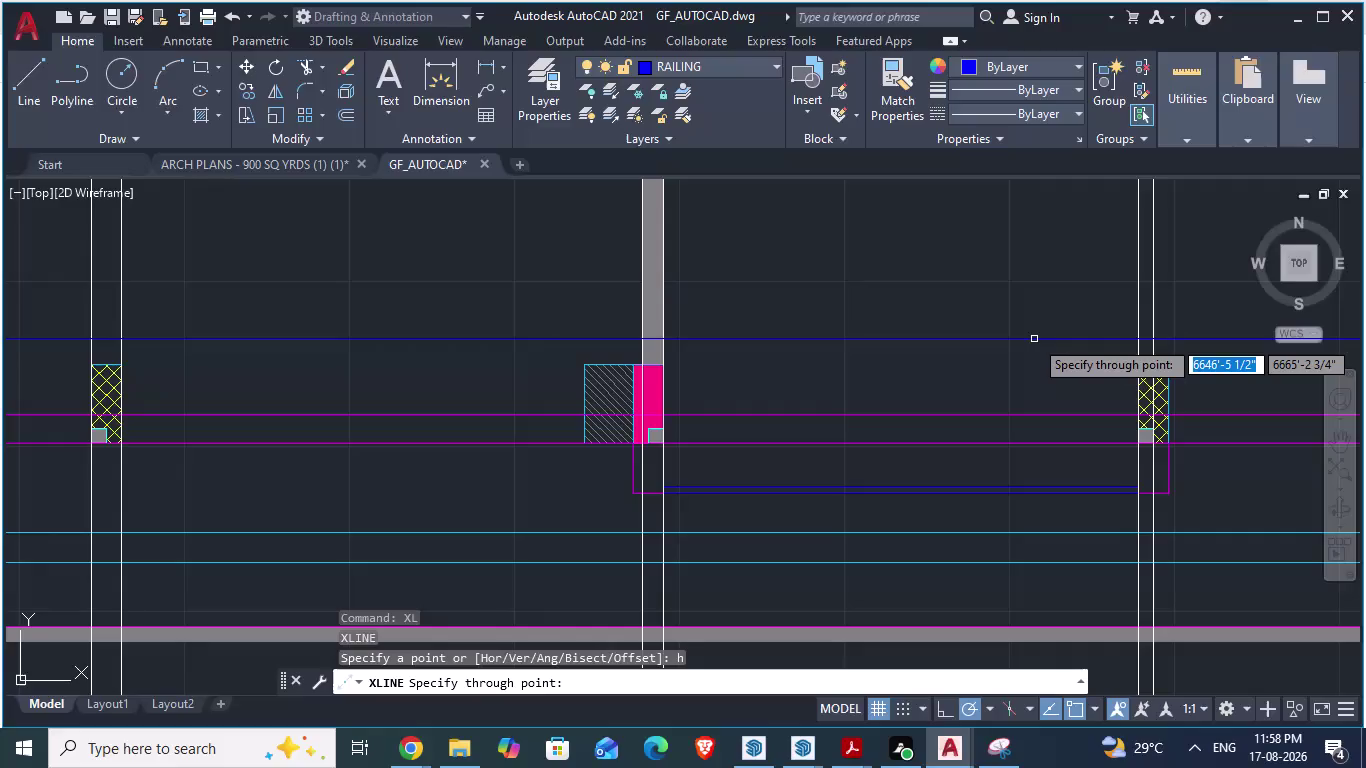
Cancel the pending horizontal xline, zoom out, and switch to the ARCH PLANS - 900 SQ YRDS drawing.
key(alt+Tab)
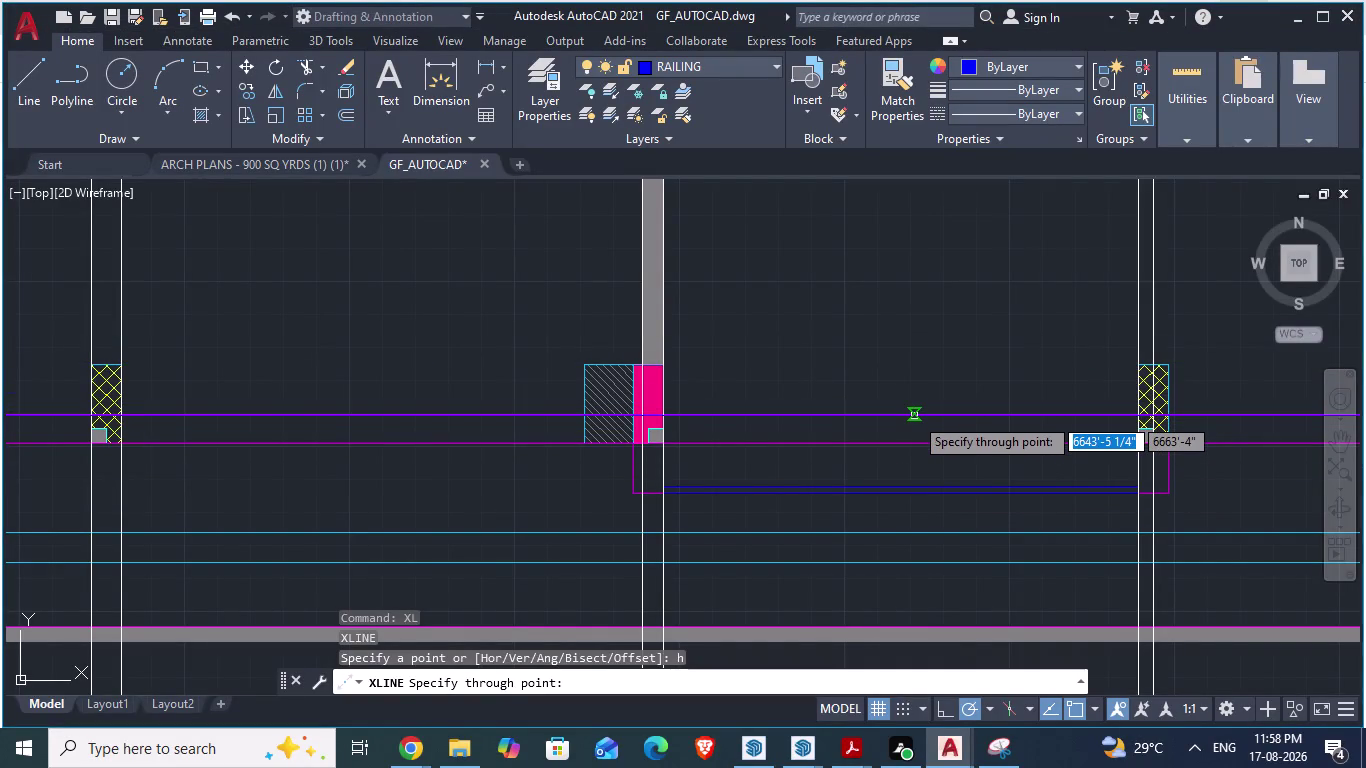
click(231, 158)
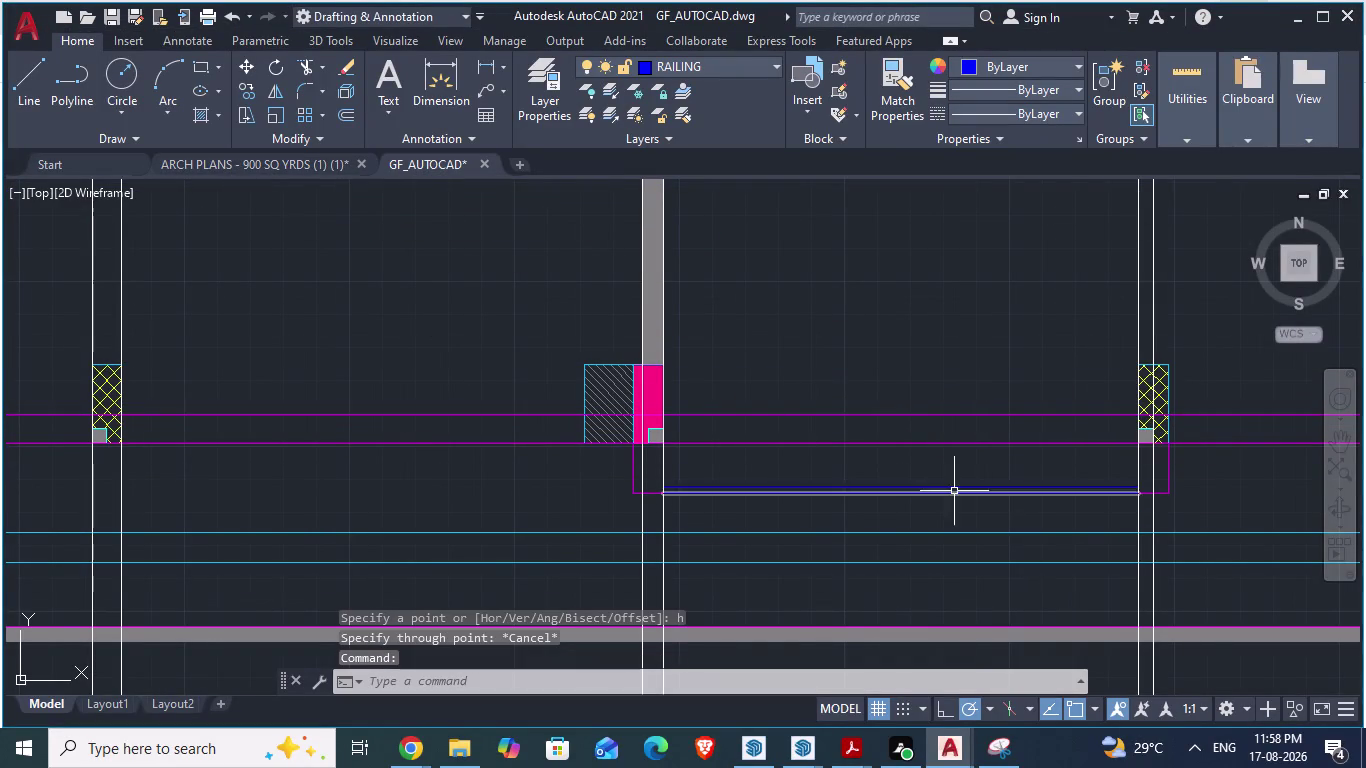
scroll(down, 3)
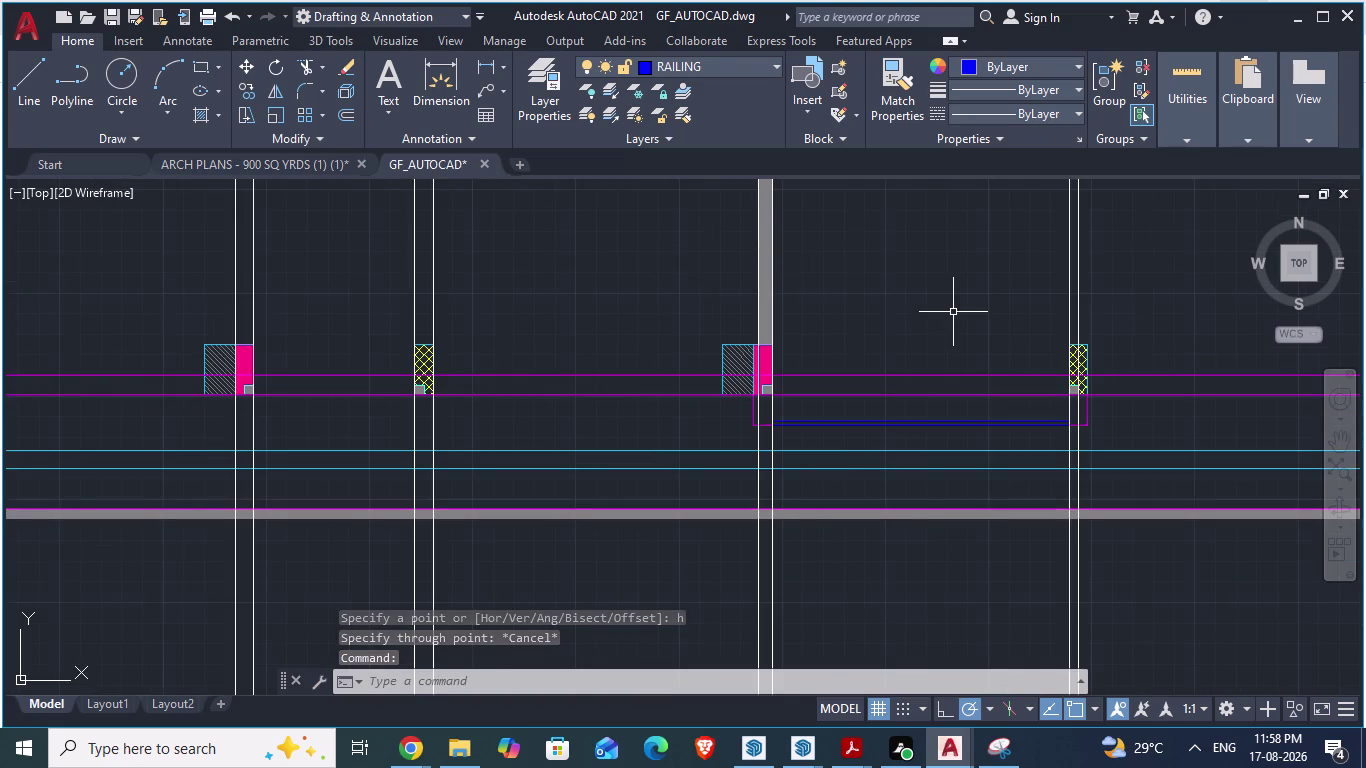
click(290, 166)
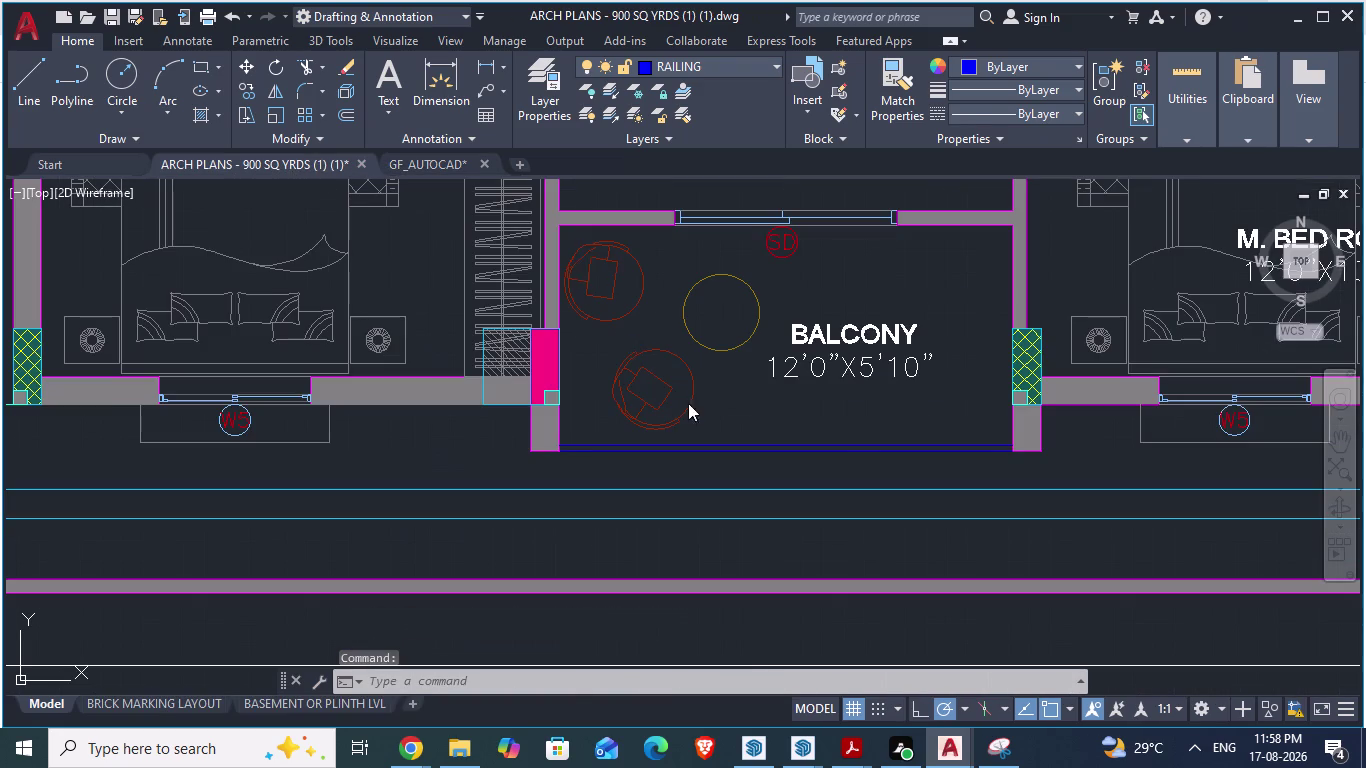
Gauge the reference balcony's depth (about 5'10") without dimensioning, then return to GF_AUTOCAD.
scroll(down, 3)
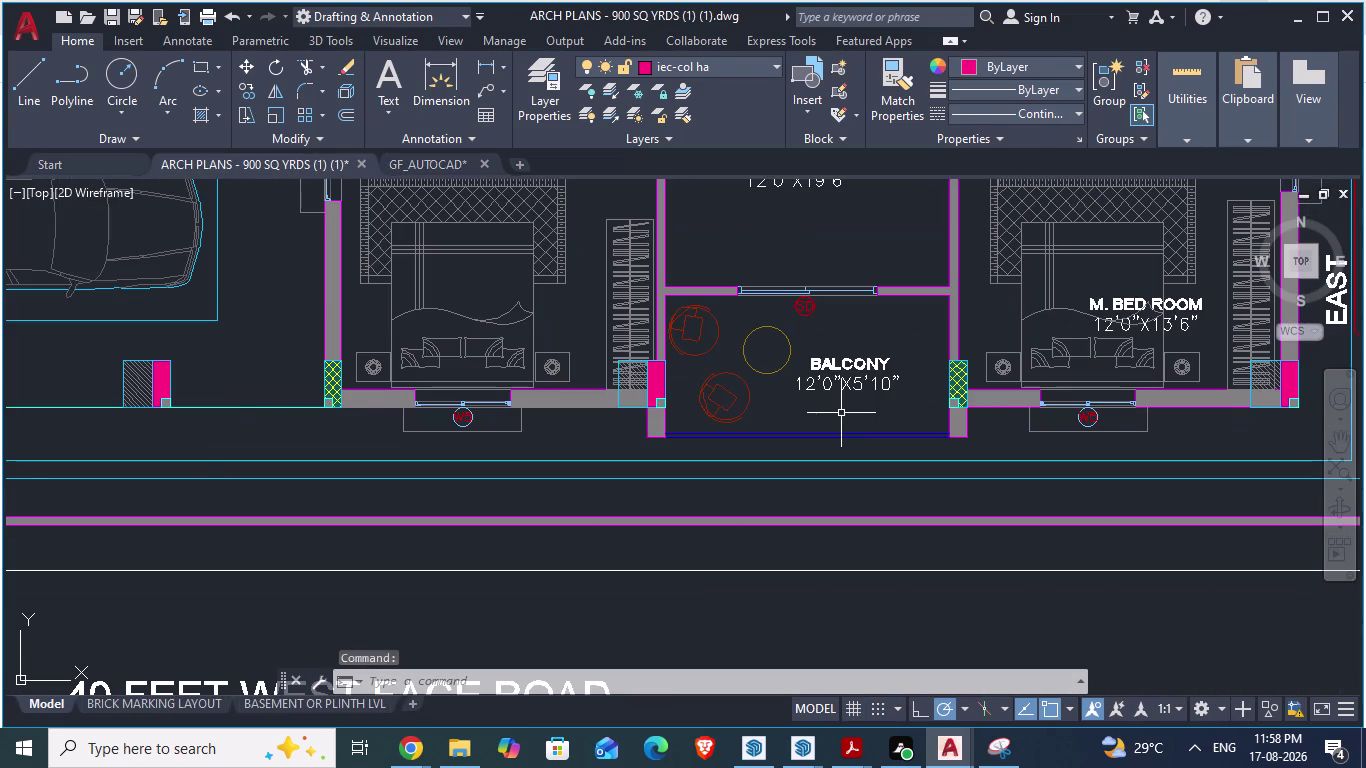
scroll(down, 3)
scroll(down, 3)
scroll(up, 3)
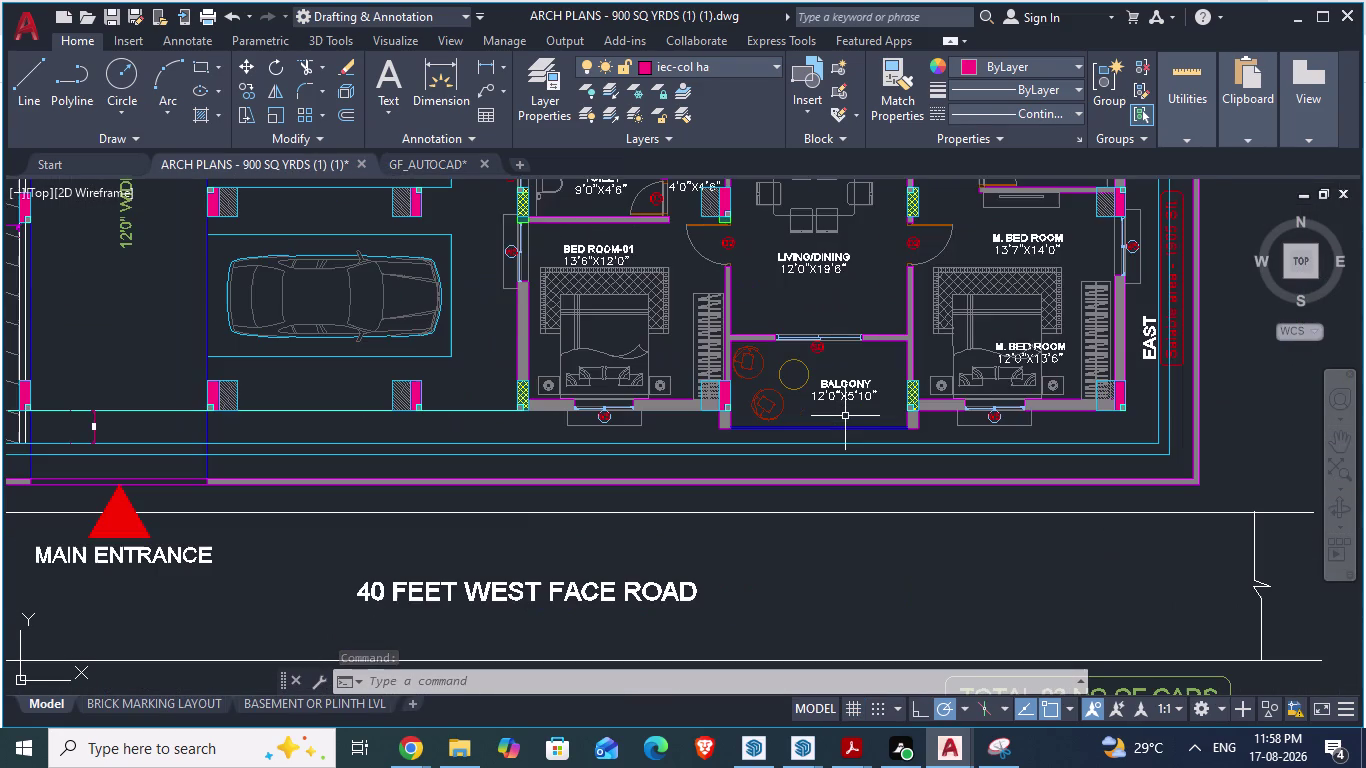
scroll(up, 3)
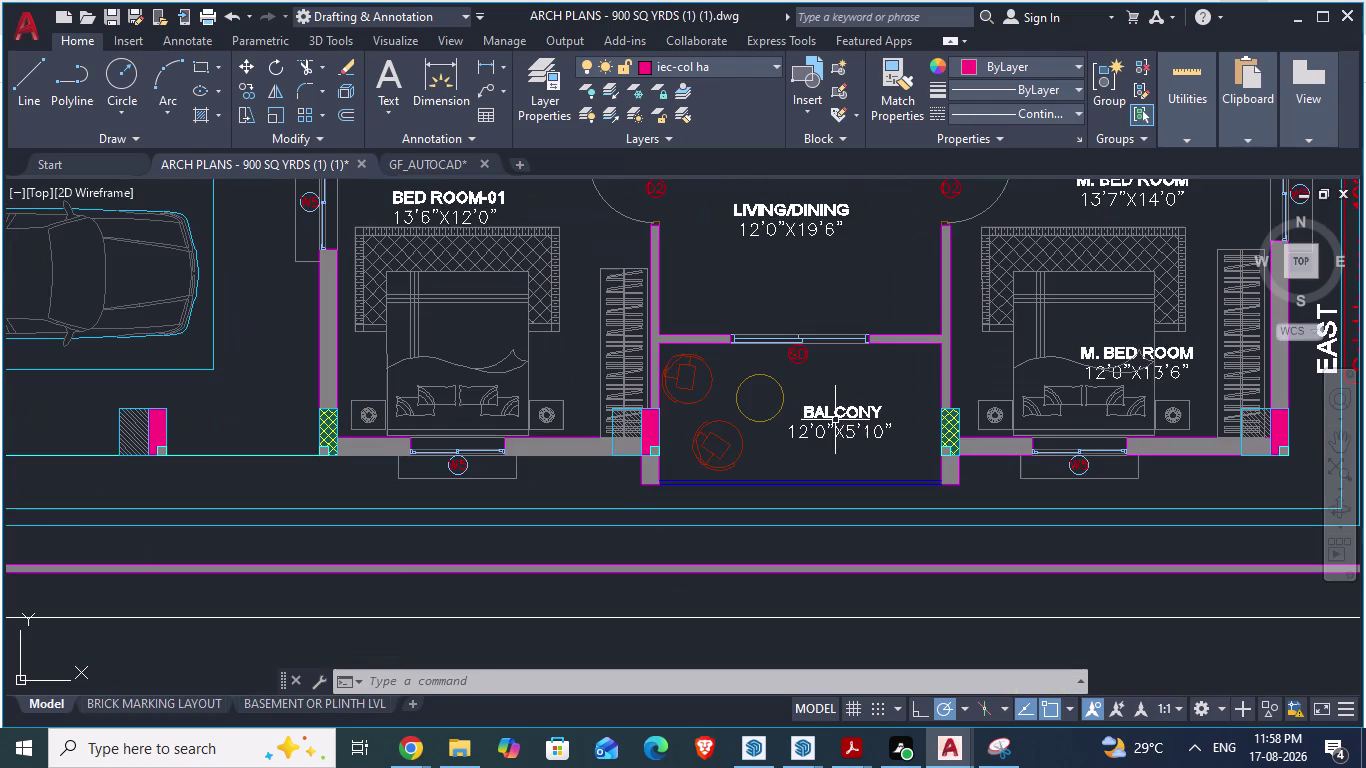
key(space)
scroll(up, 3)
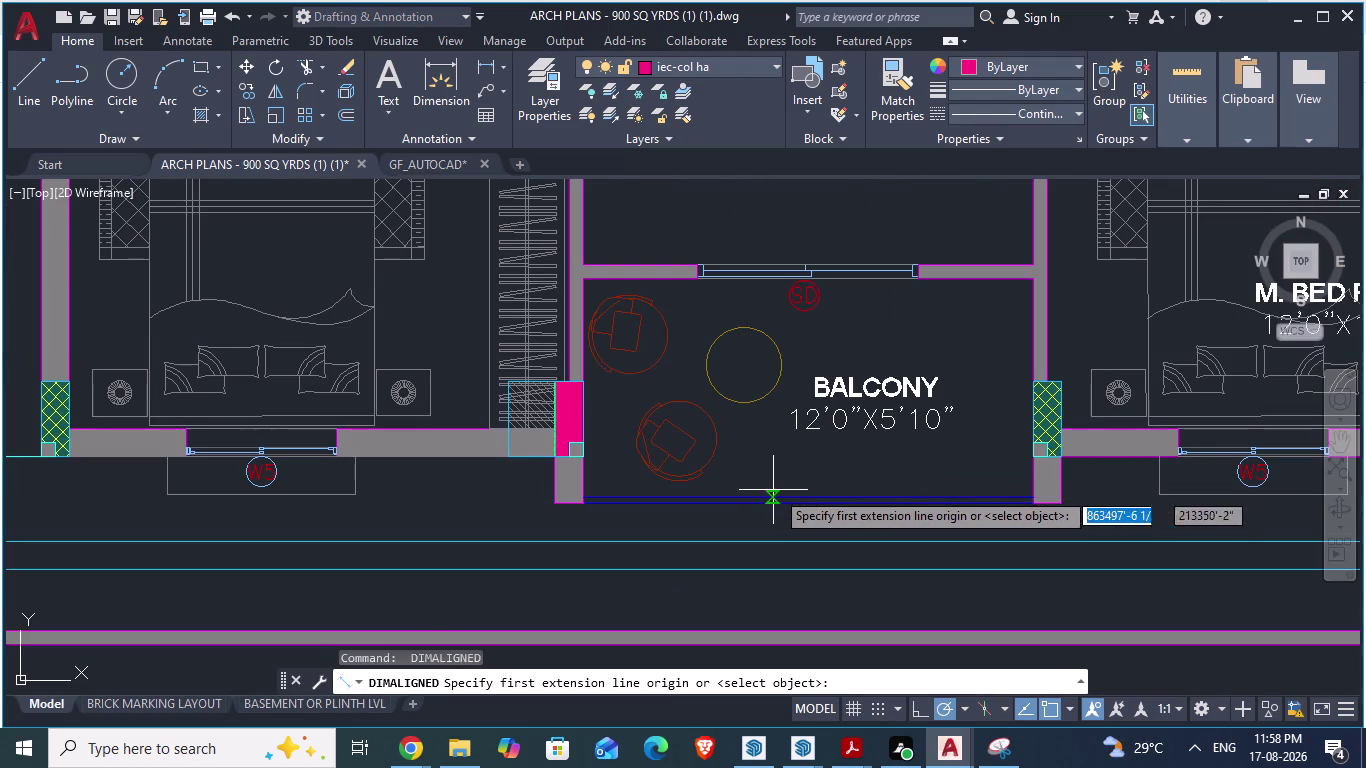
click(778, 493)
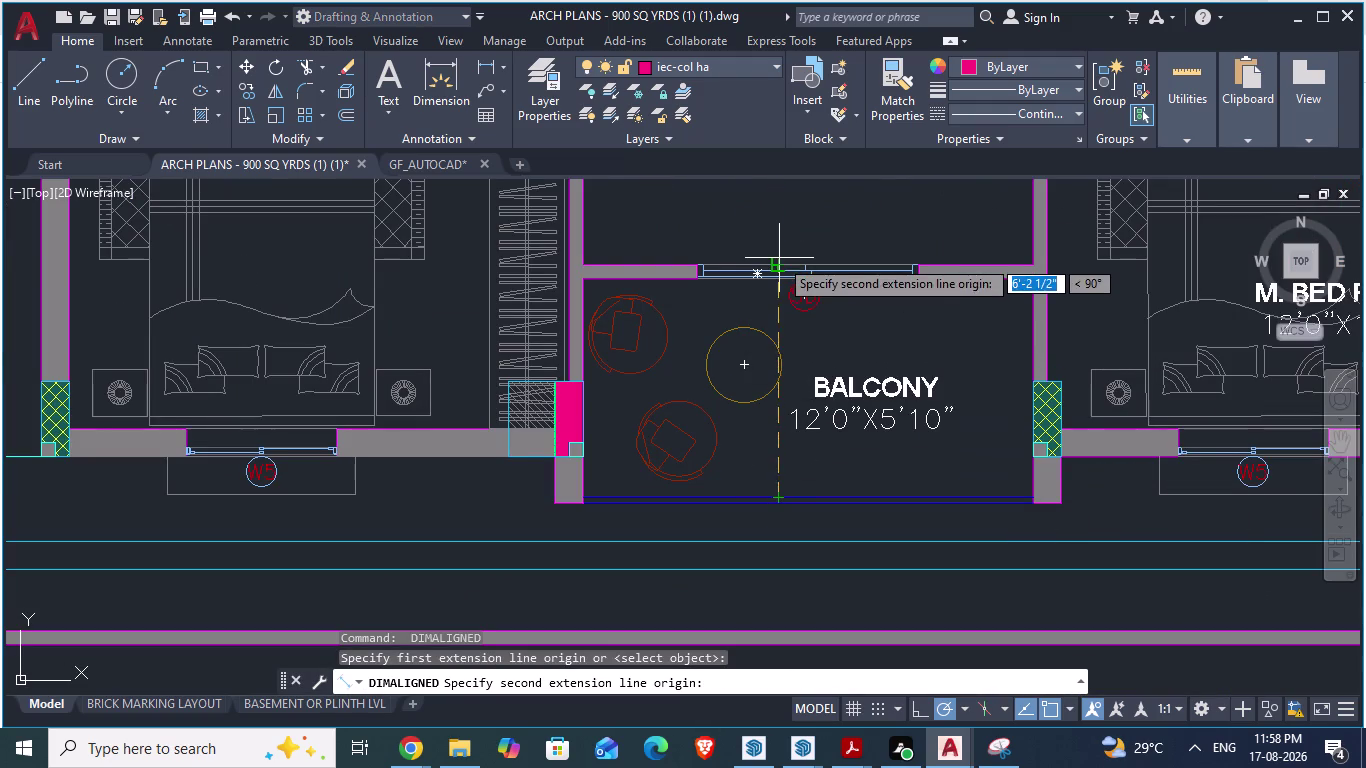
scroll(up, 3)
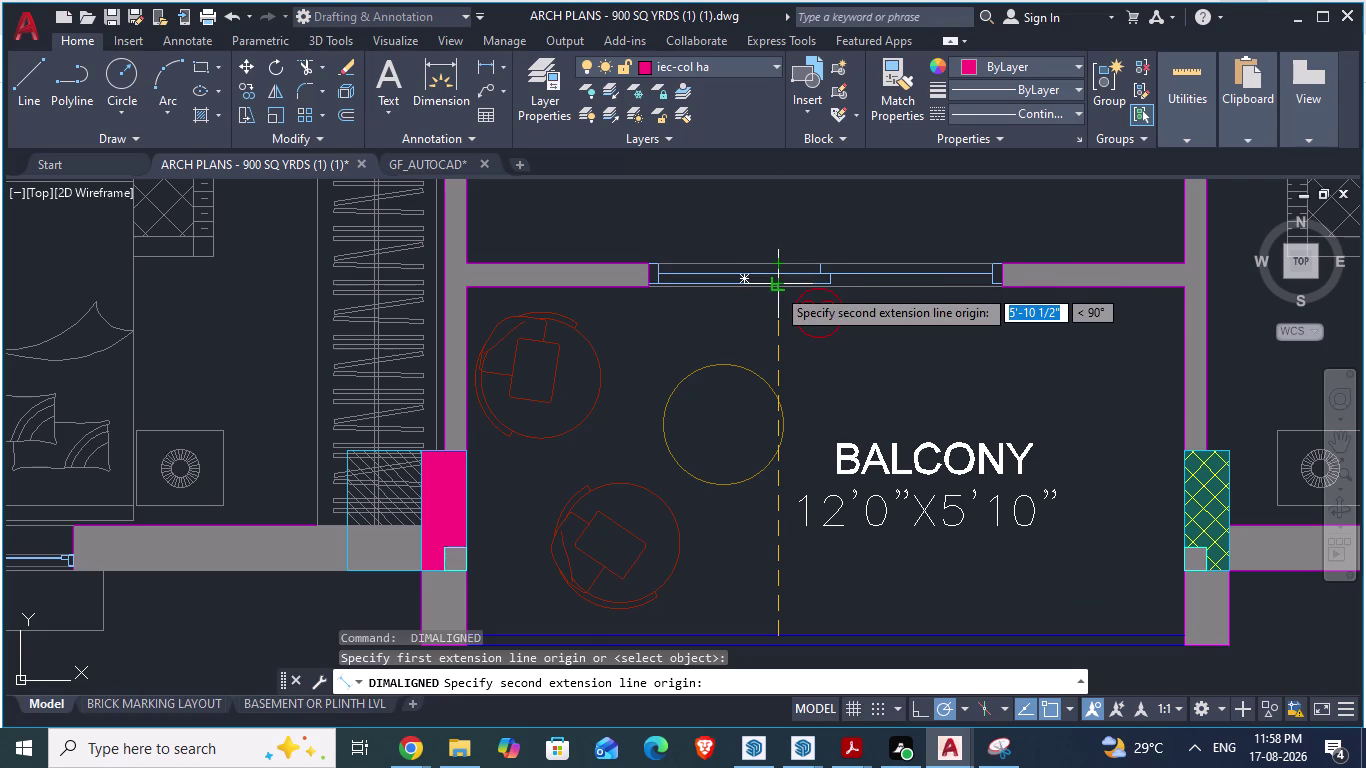
scroll(up, 3)
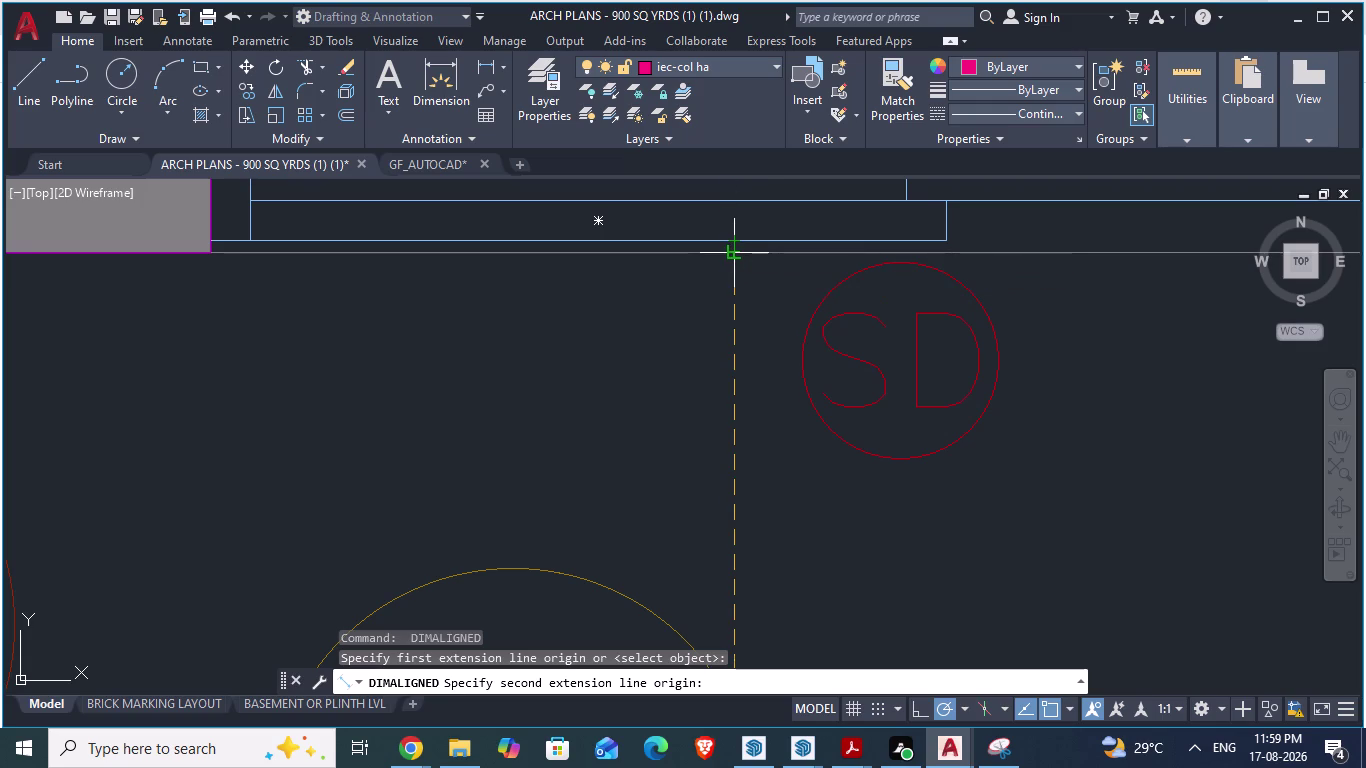
scroll(down, 3)
scroll(down, 3)
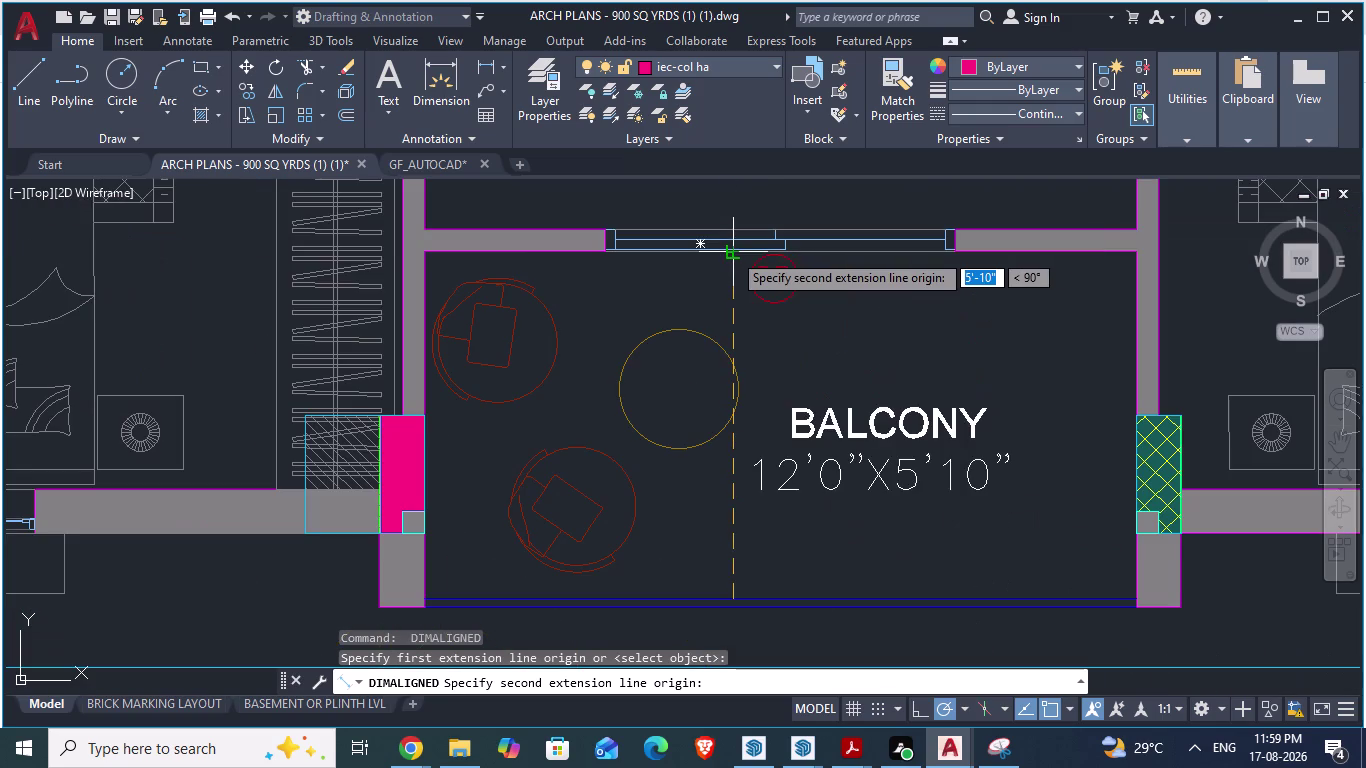
key(Escape)
click(436, 159)
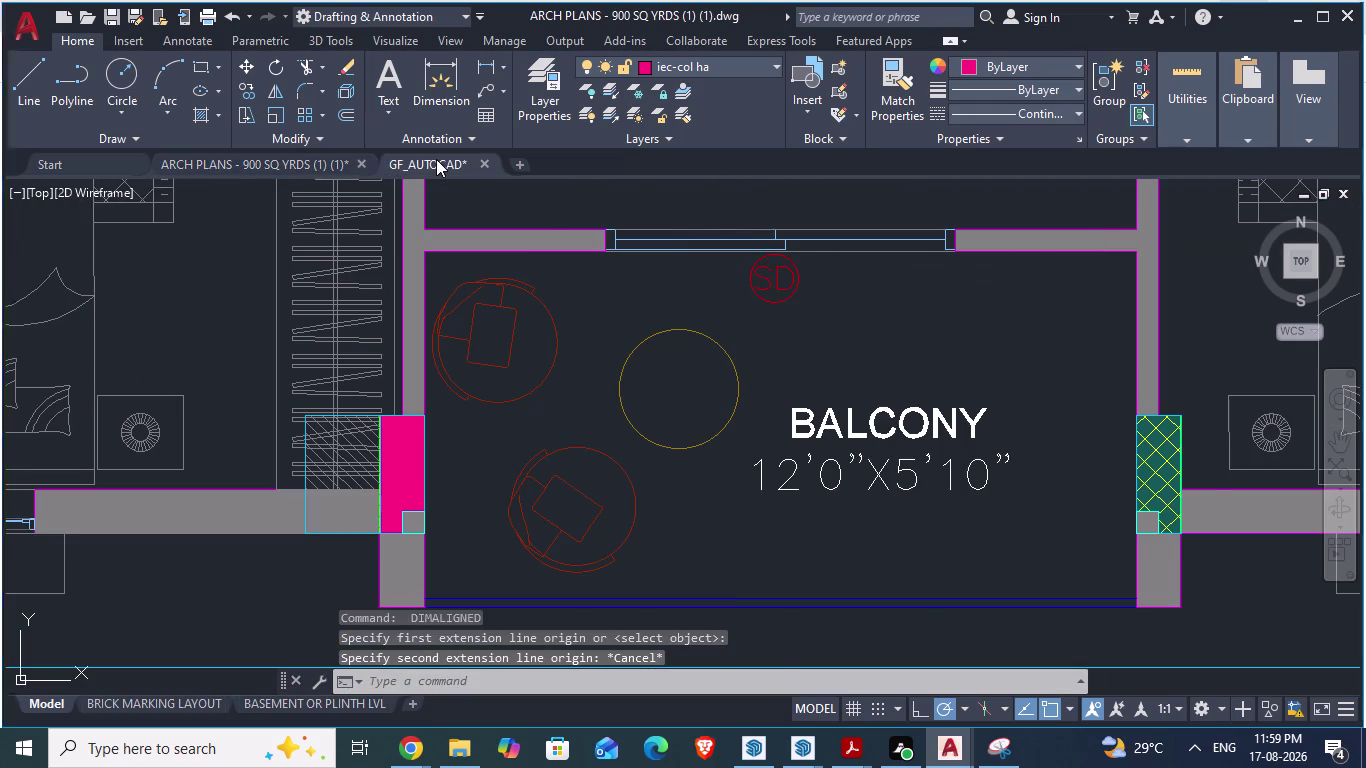
scroll(down, 3)
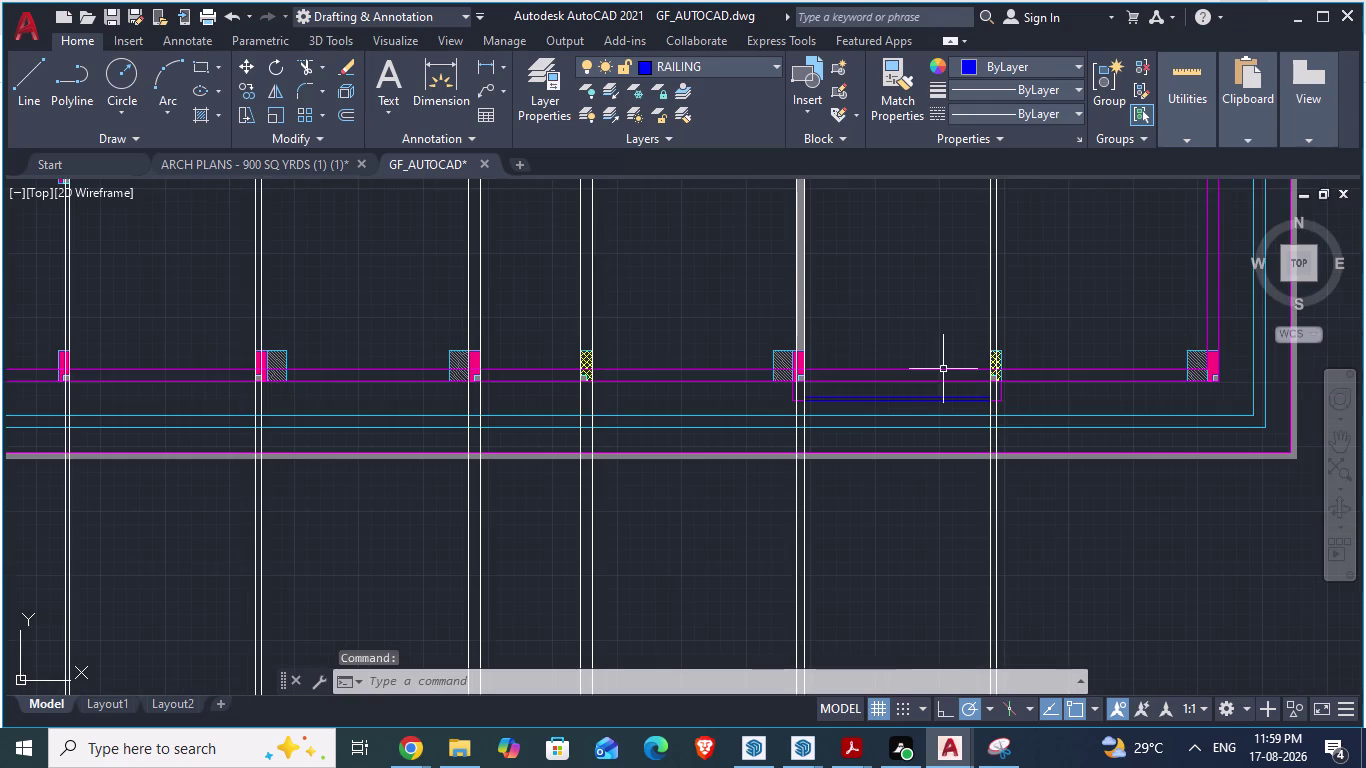
Place horizontal xlines on the balcony's outer edge and 5'10" beyond it.
scroll(up, 3)
scroll(up, 3)
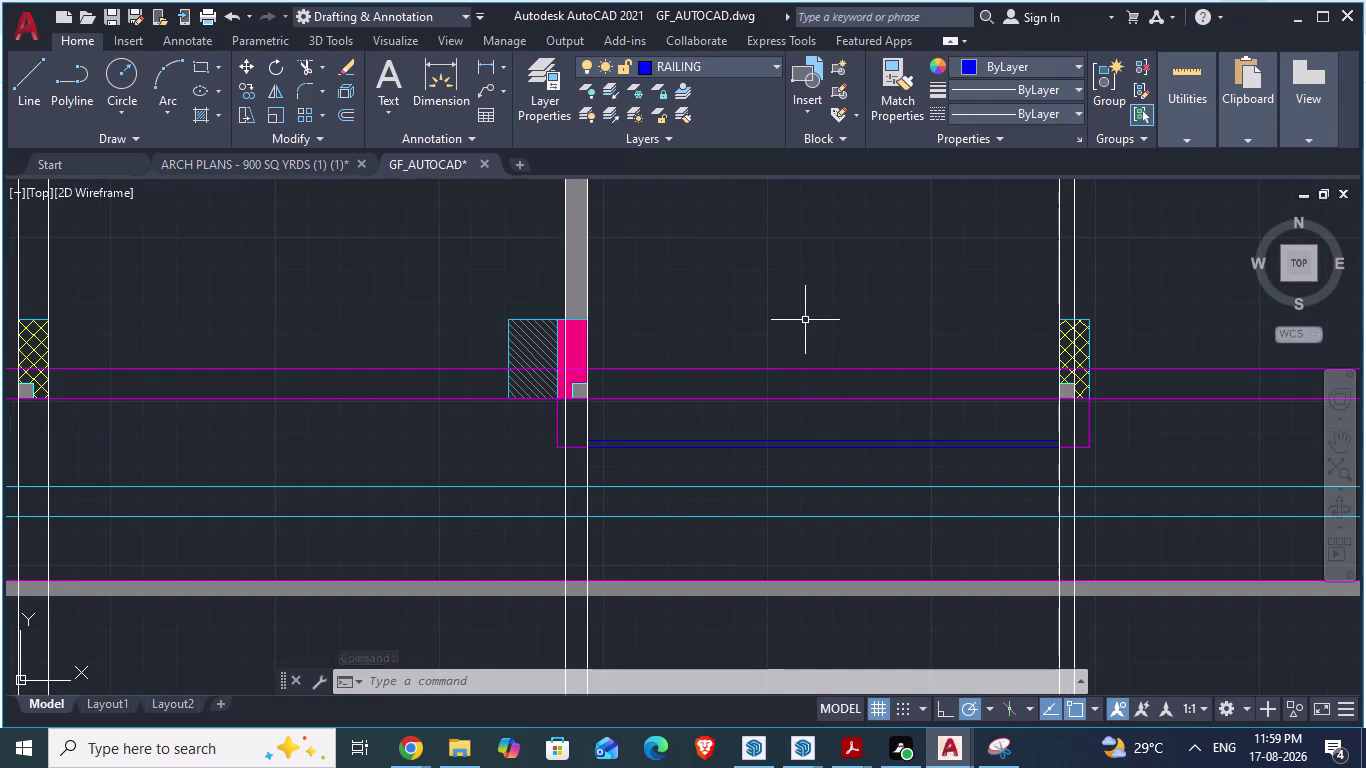
text(xl)
key(Return)
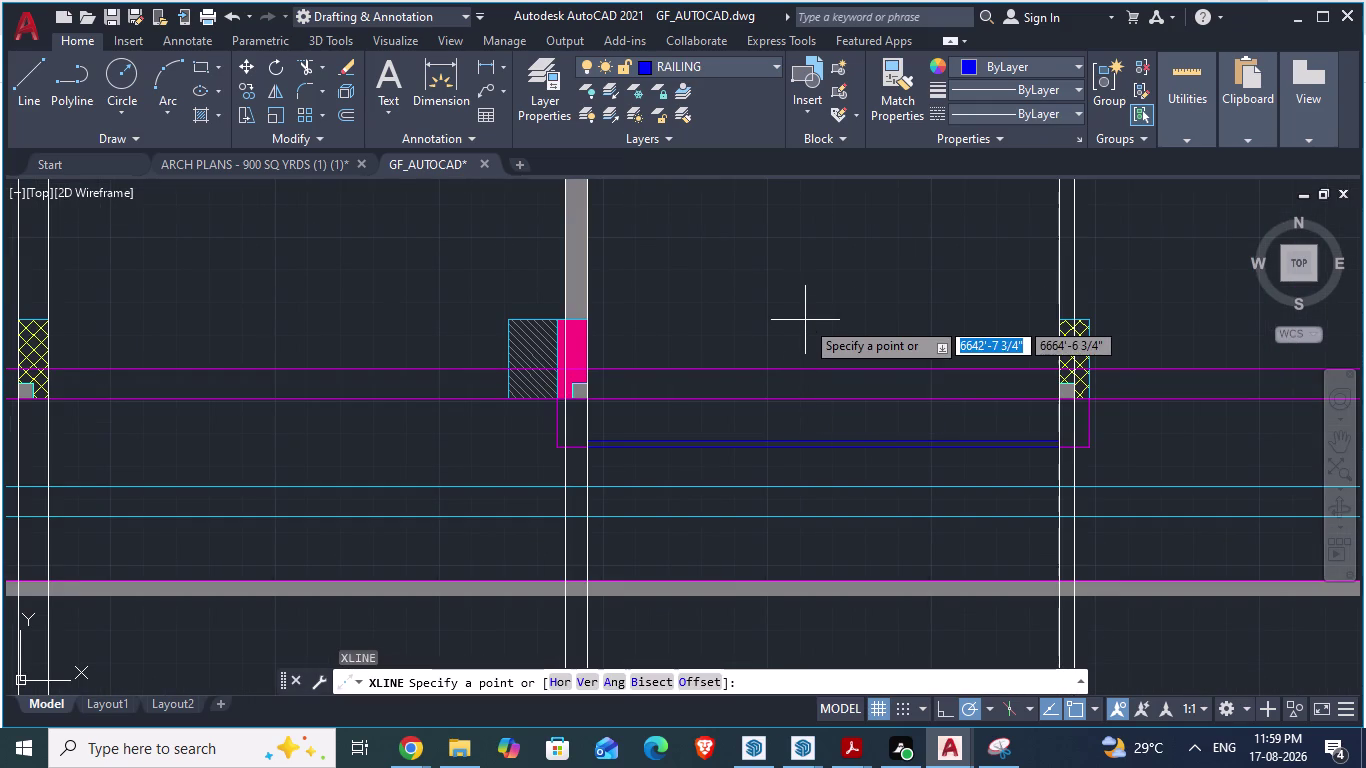
key(h)
key(Return)
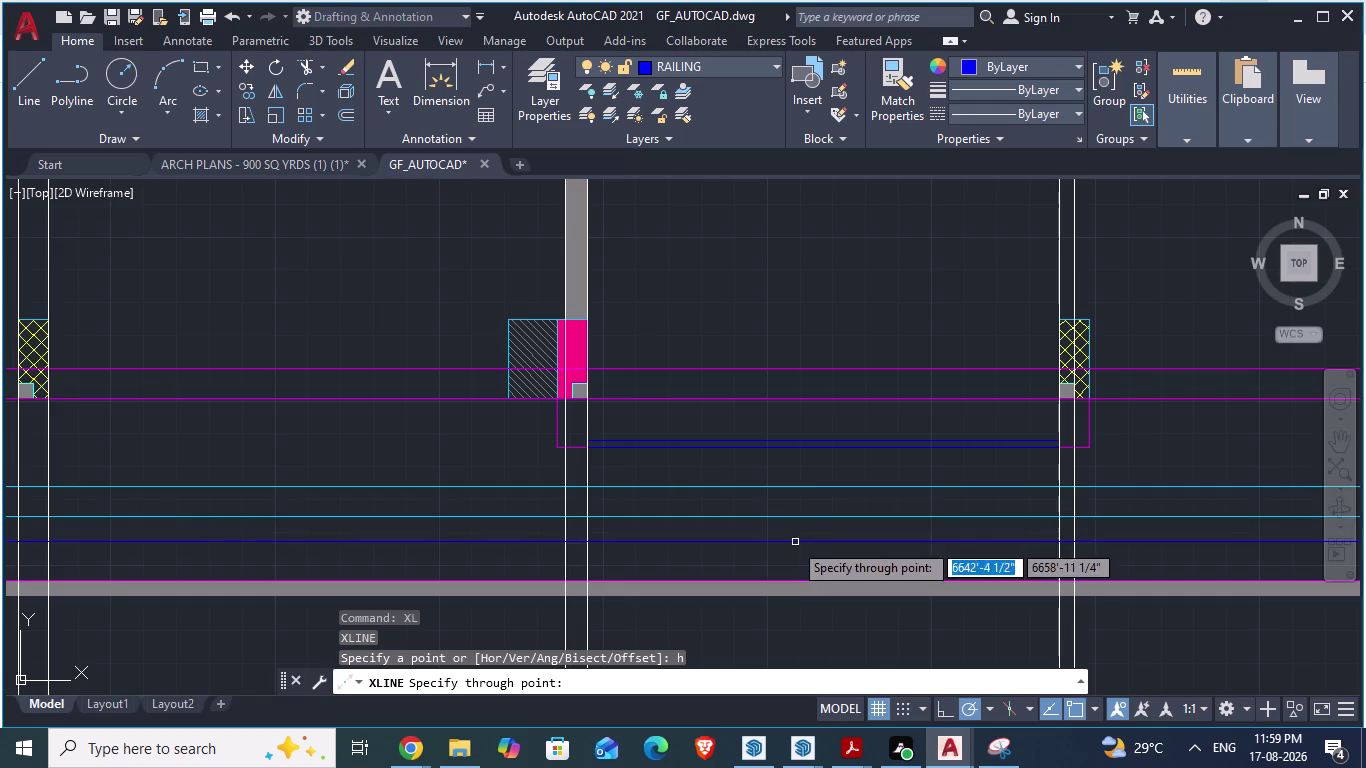
click(783, 439)
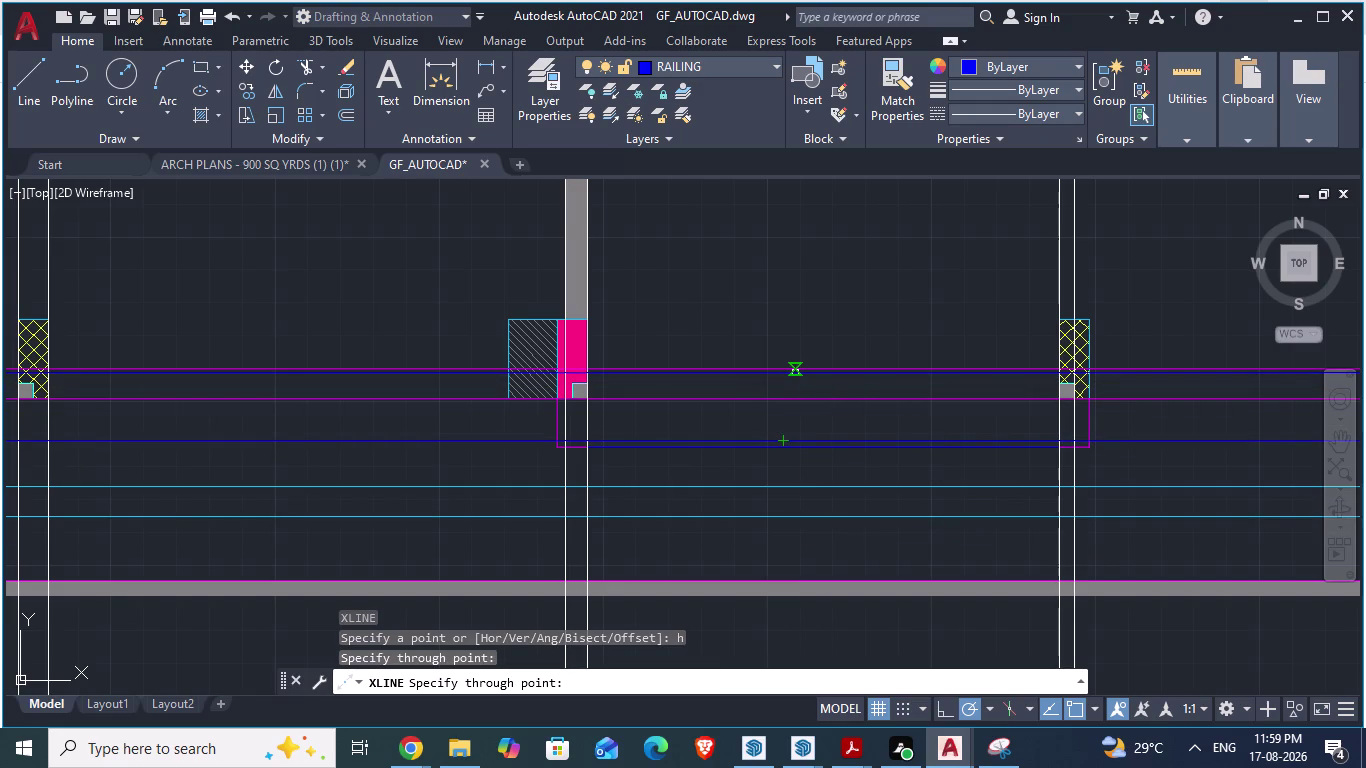
text(5'10")
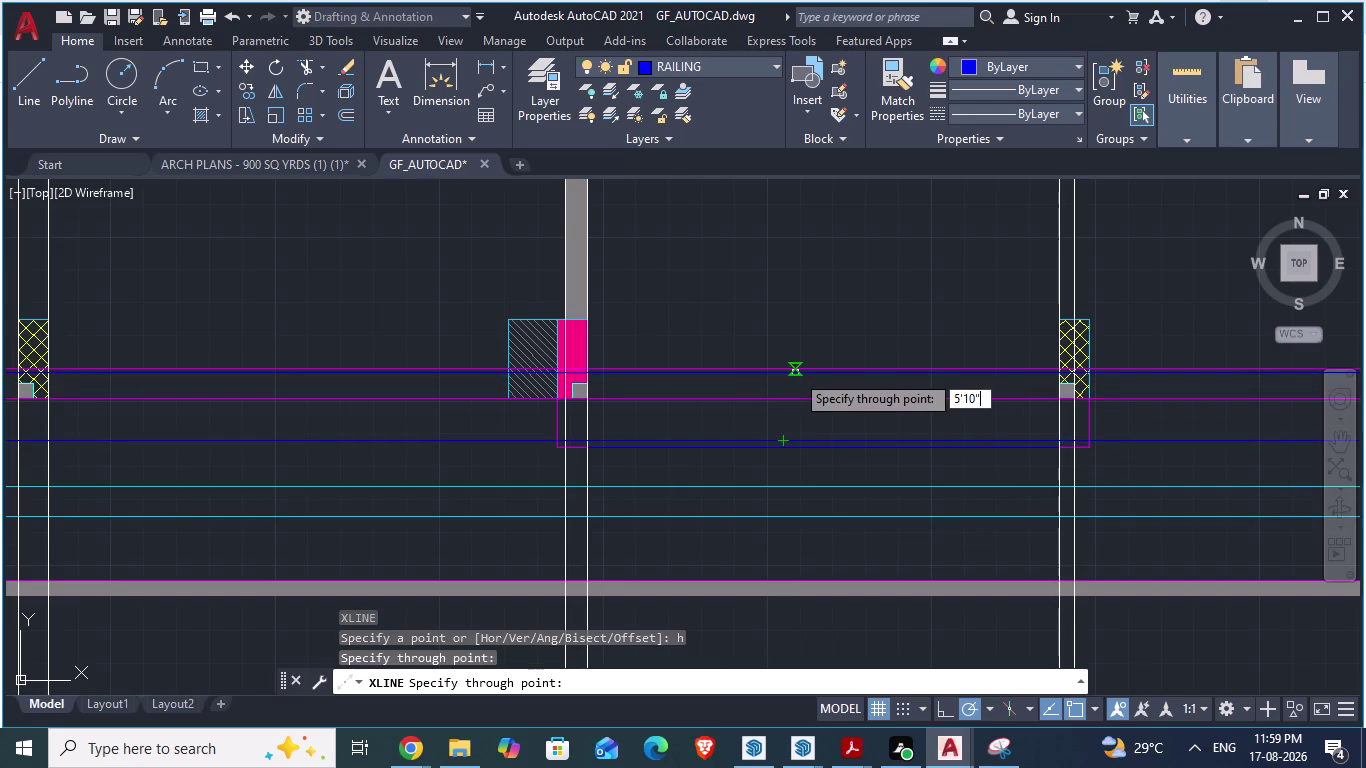
key(Return)
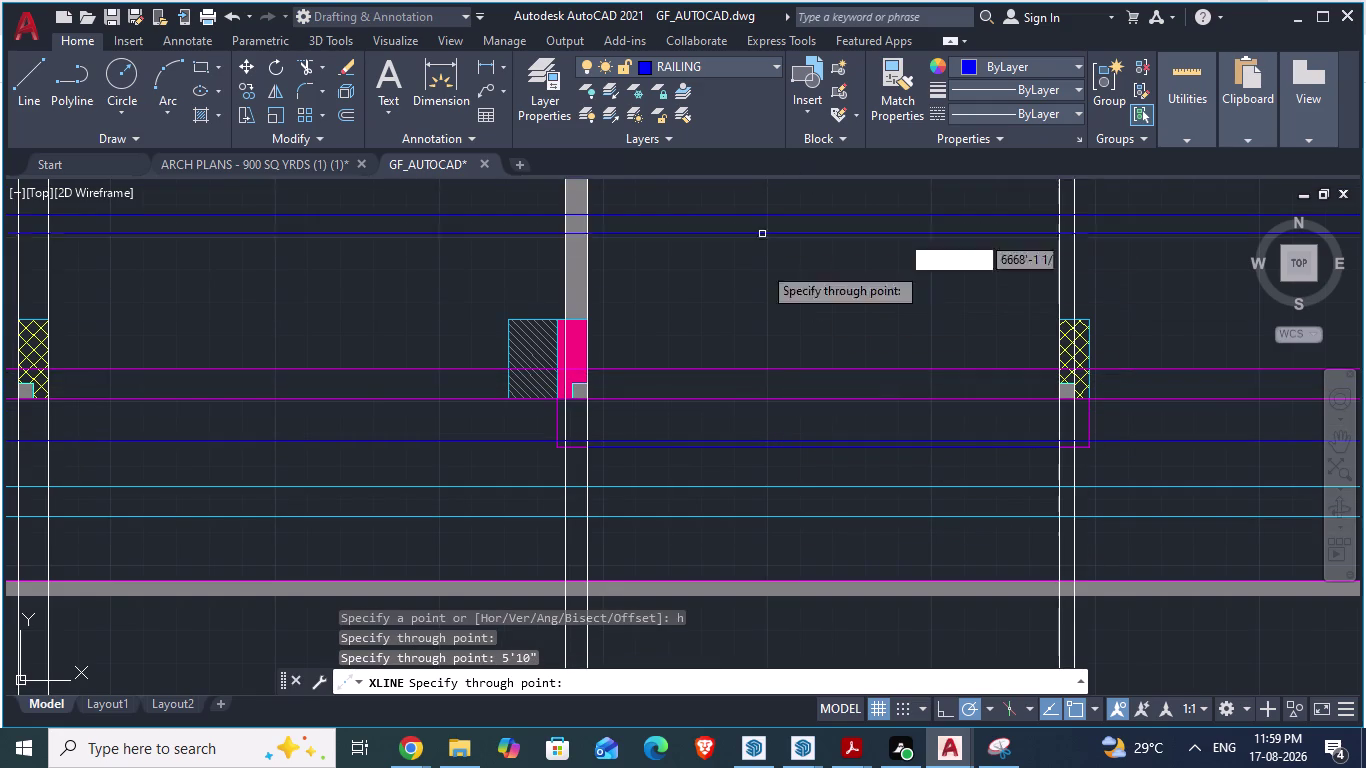
scroll(down, 3)
scroll(down, 3)
key(Escape)
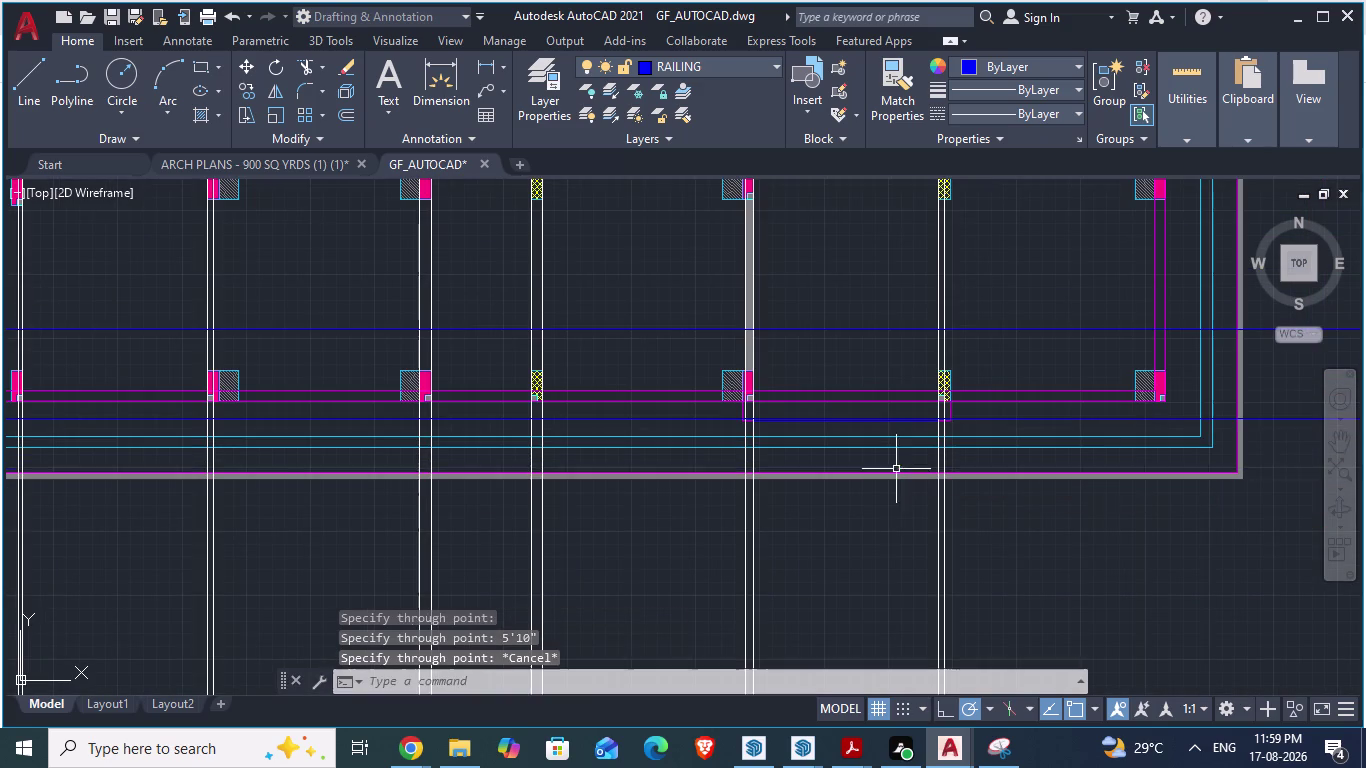
scroll(up, 3)
click(307, 169)
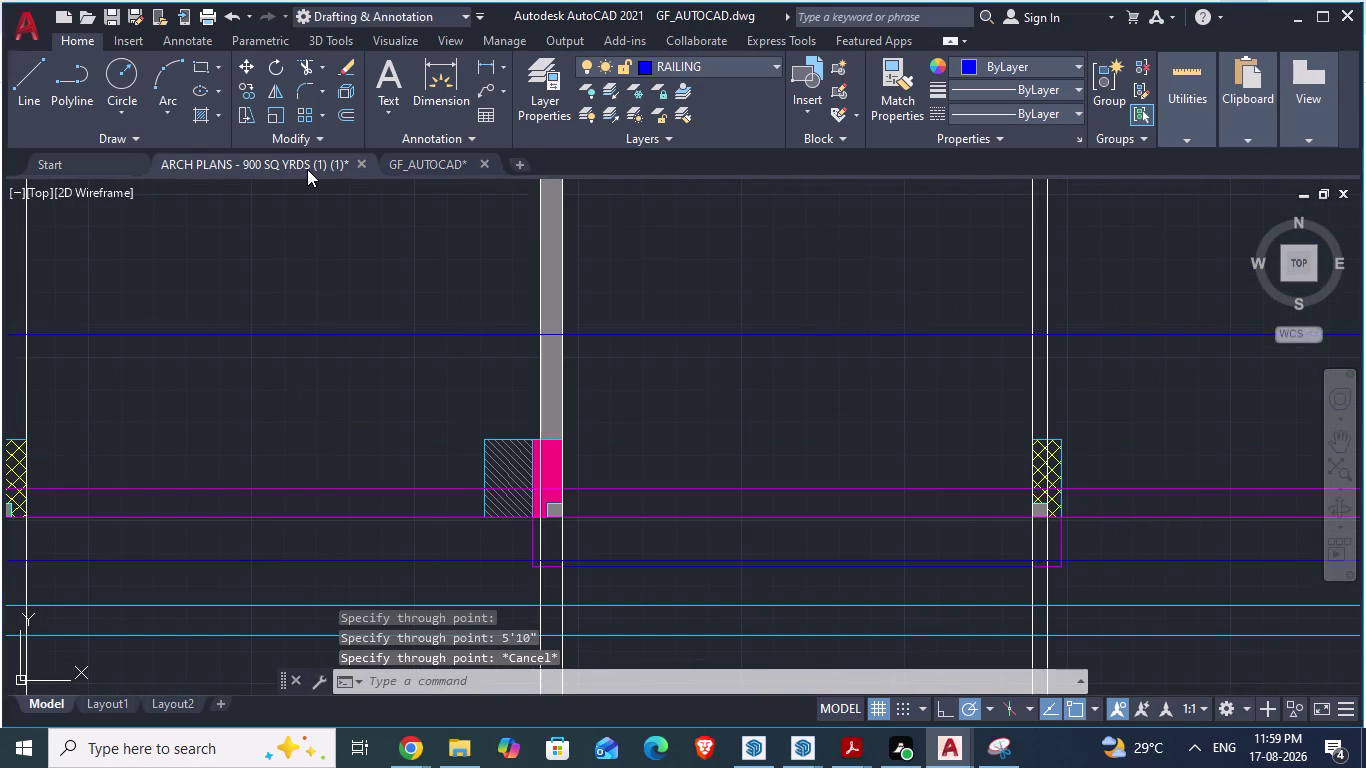
scroll(down, 3)
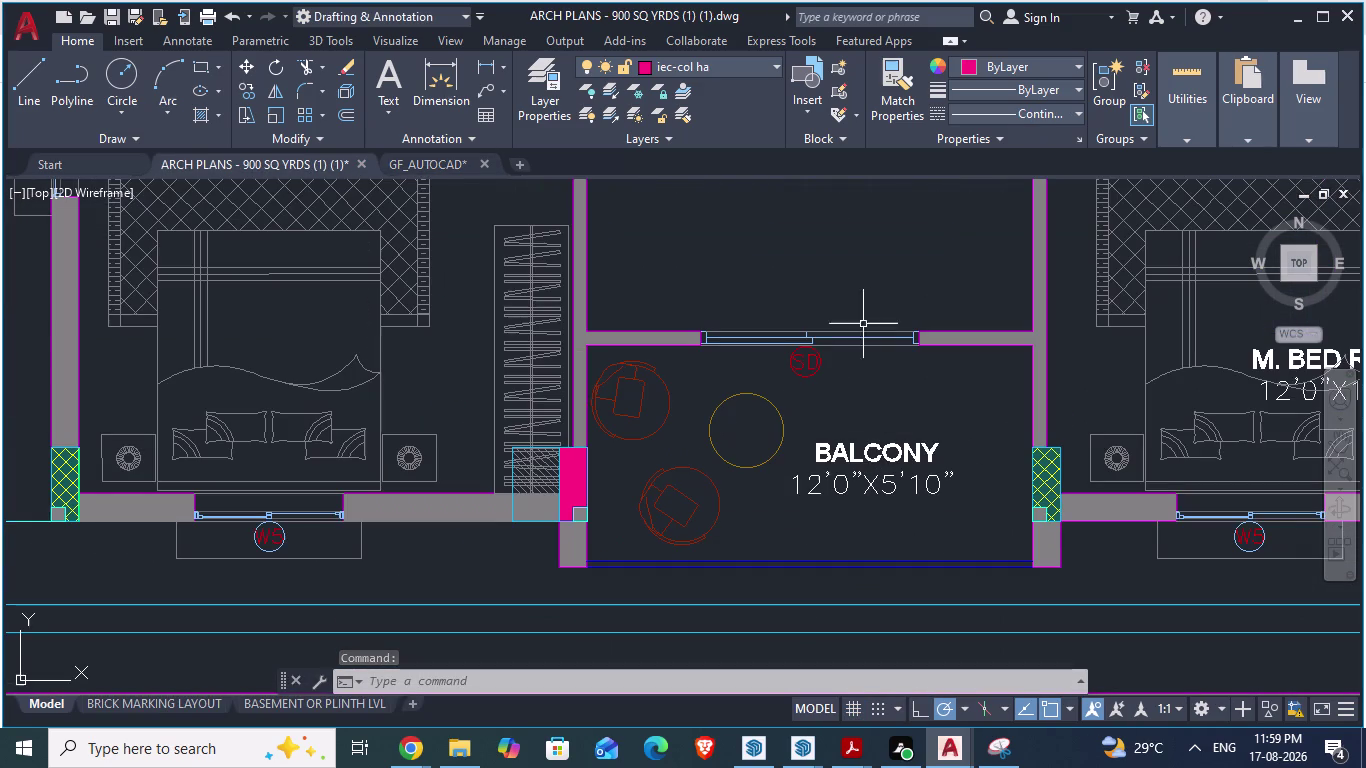
click(453, 162)
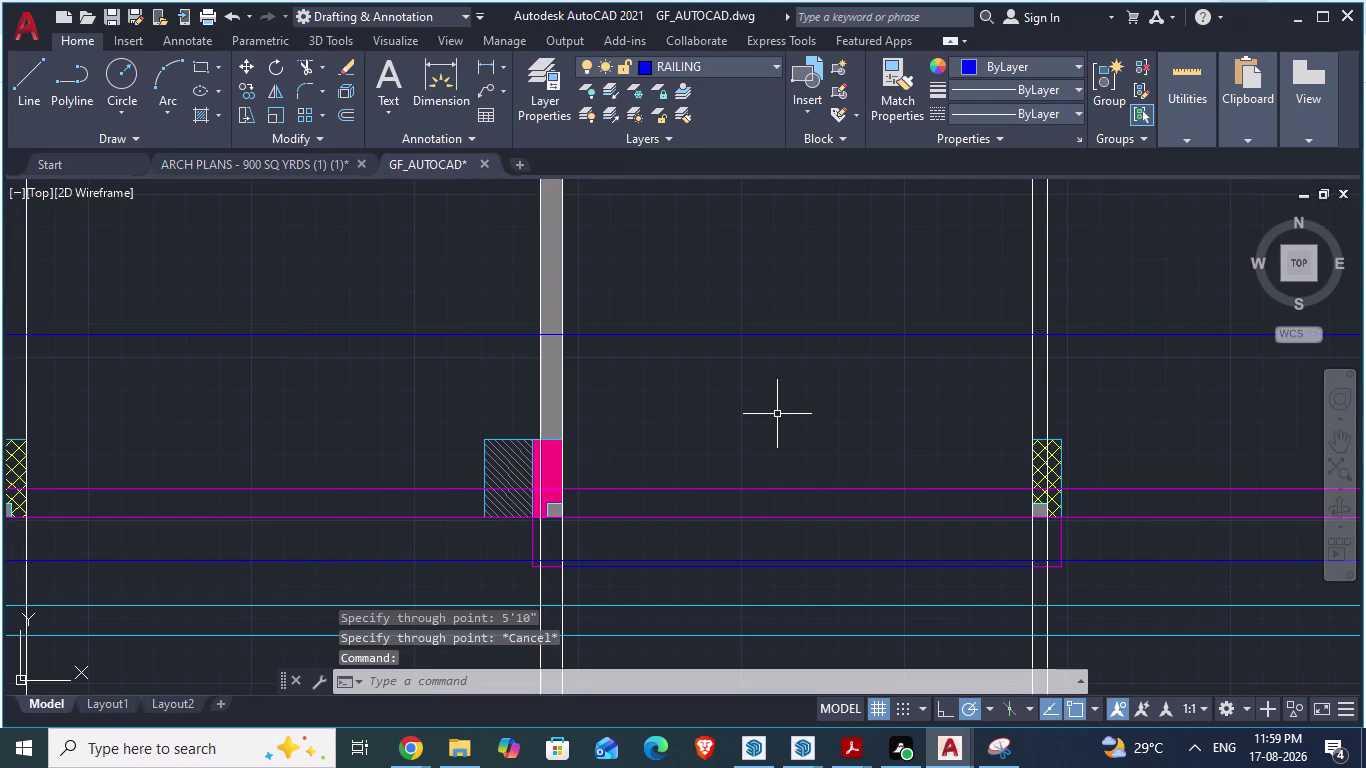
click(273, 148)
double_click(197, 160)
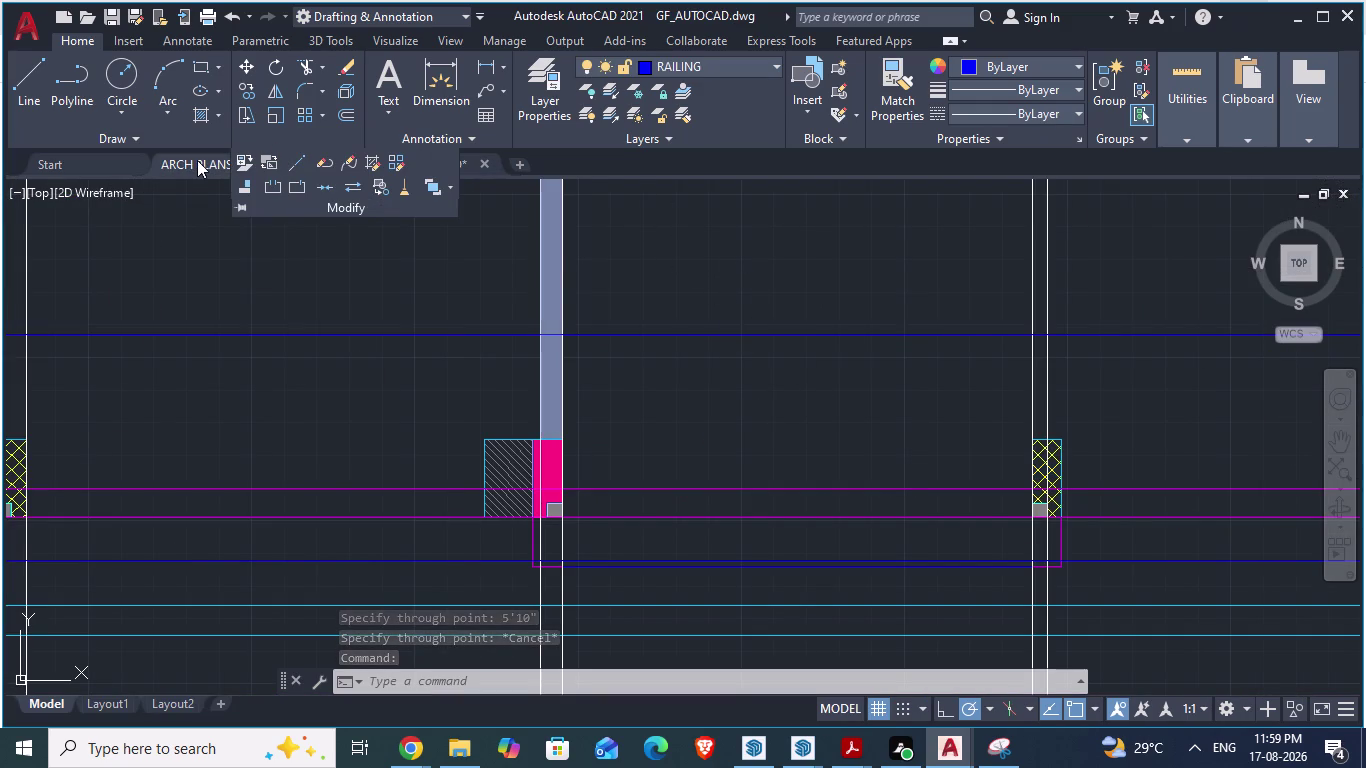
scroll(up, 3)
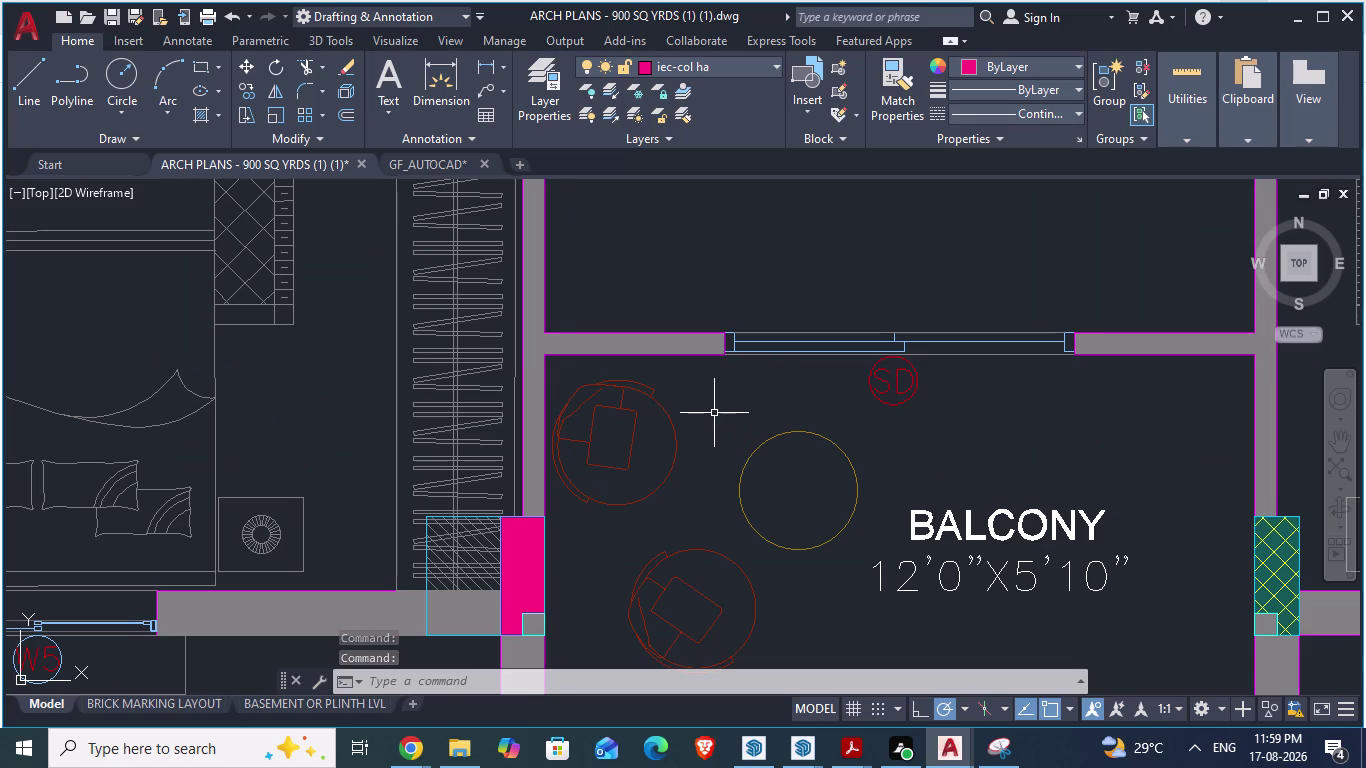
key(space)
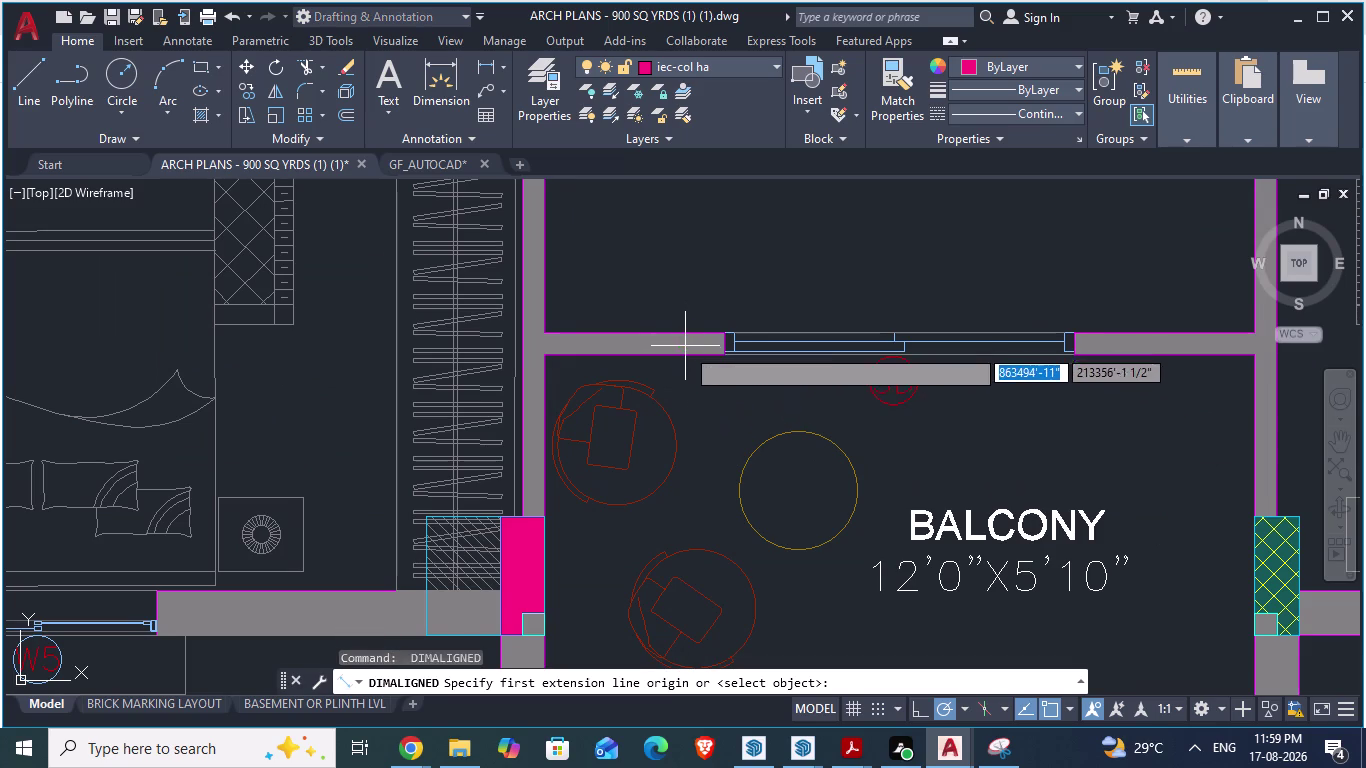
click(686, 351)
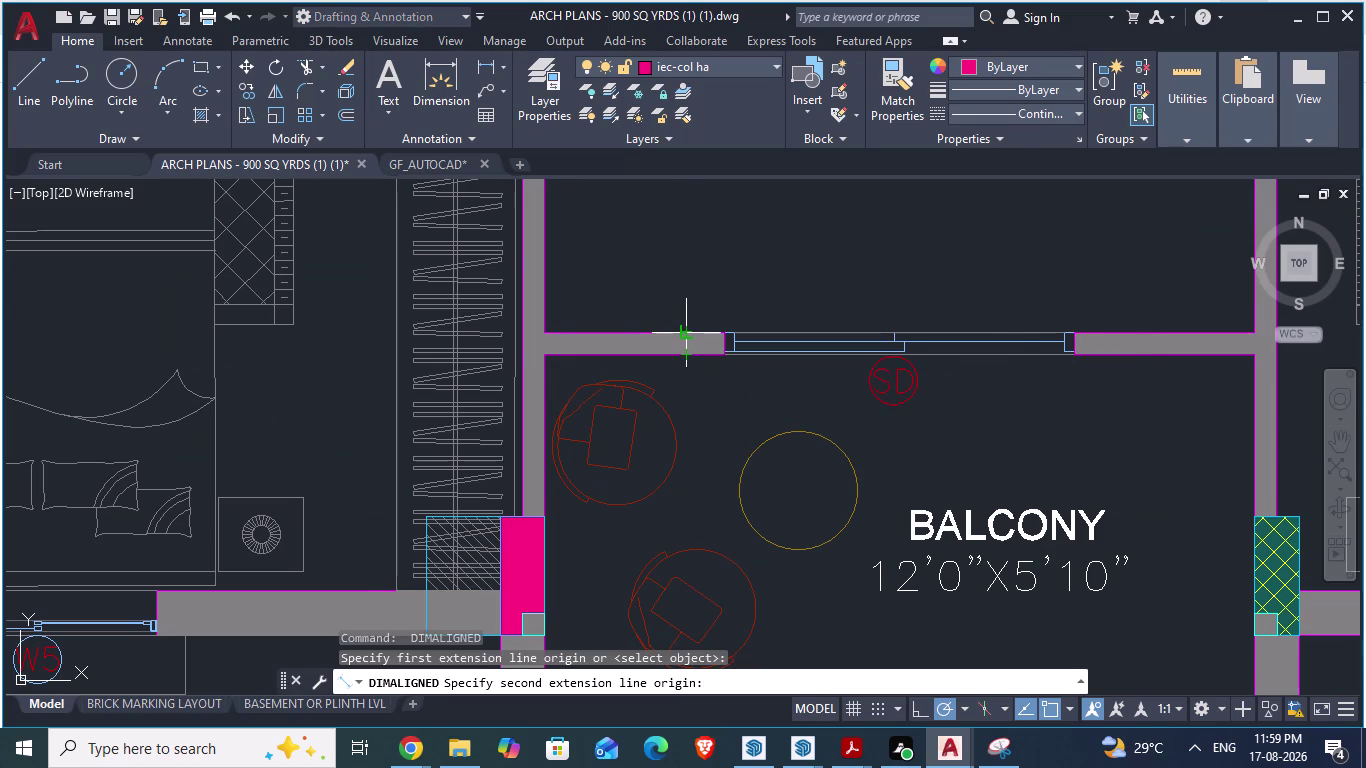
key(Escape)
scroll(down, 3)
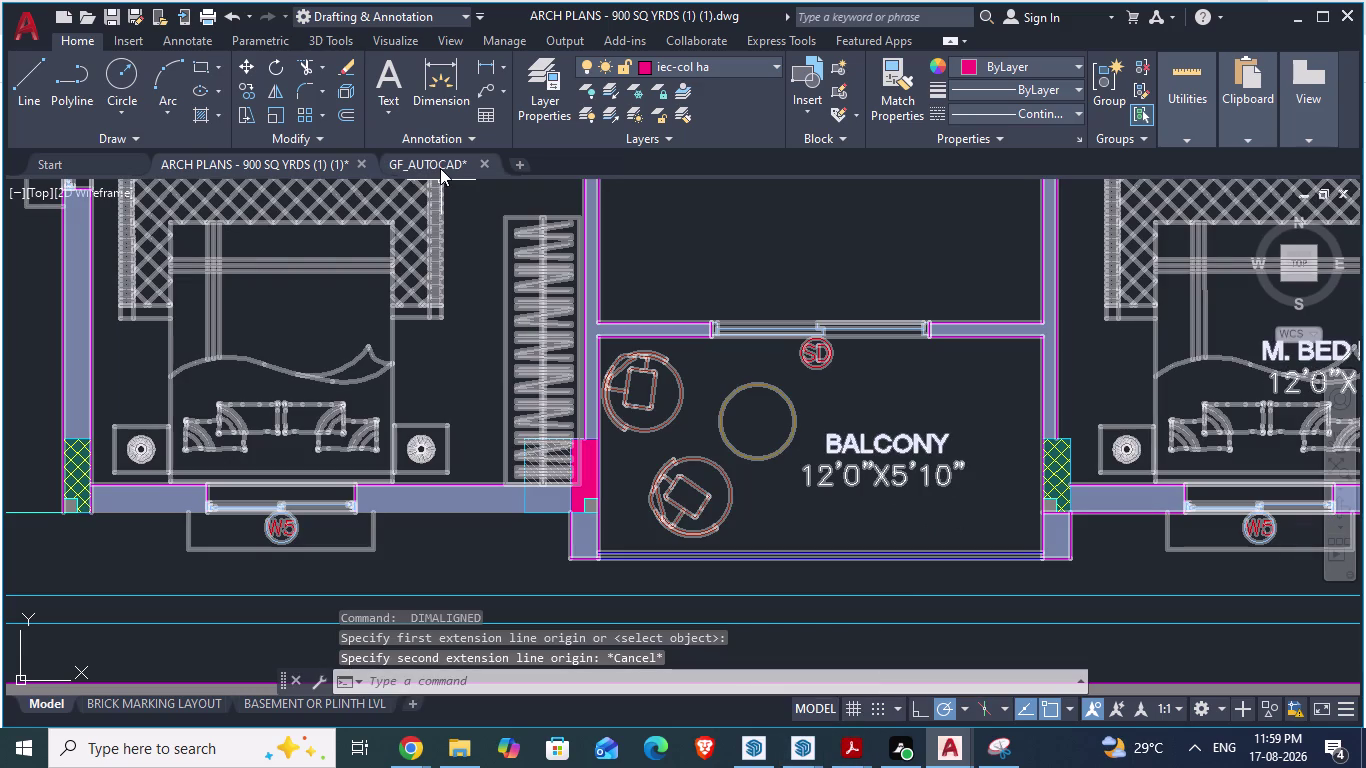
click(440, 168)
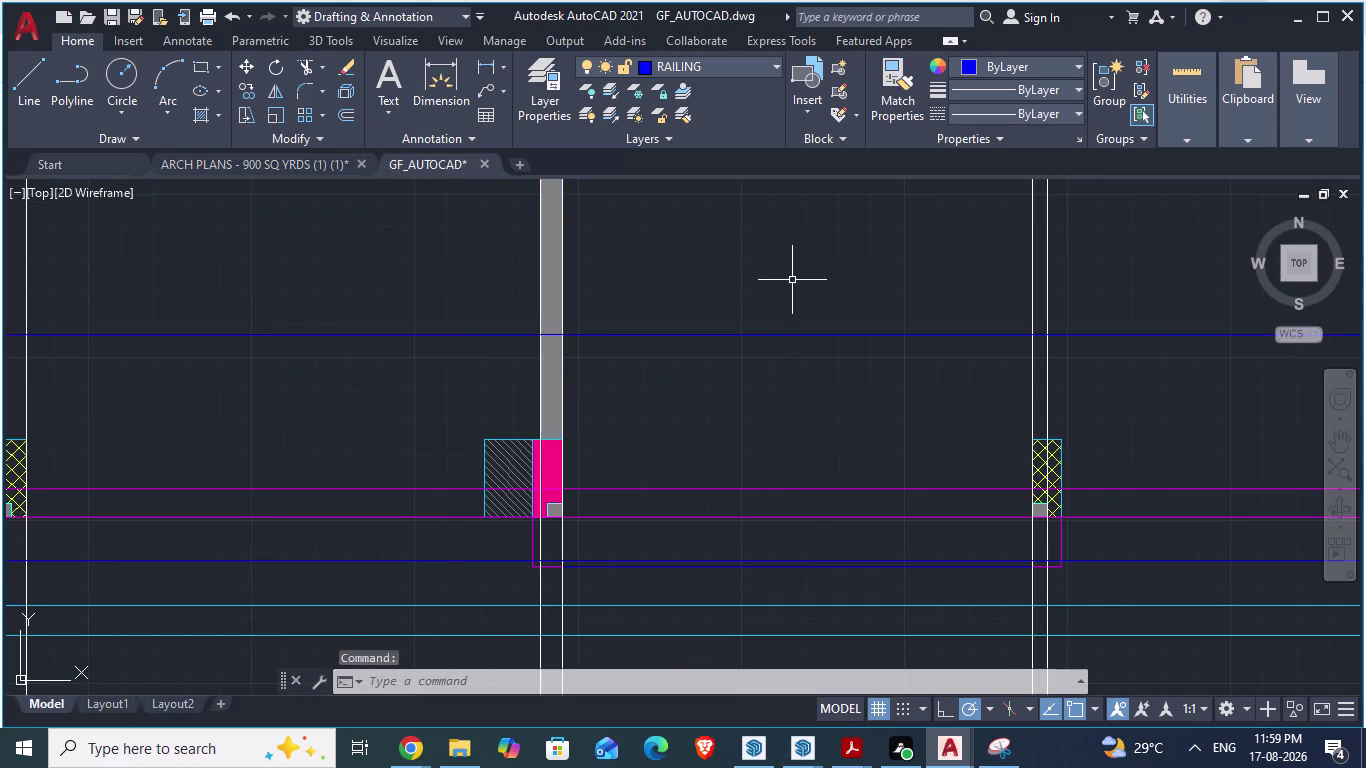
scroll(up, 3)
key(space)
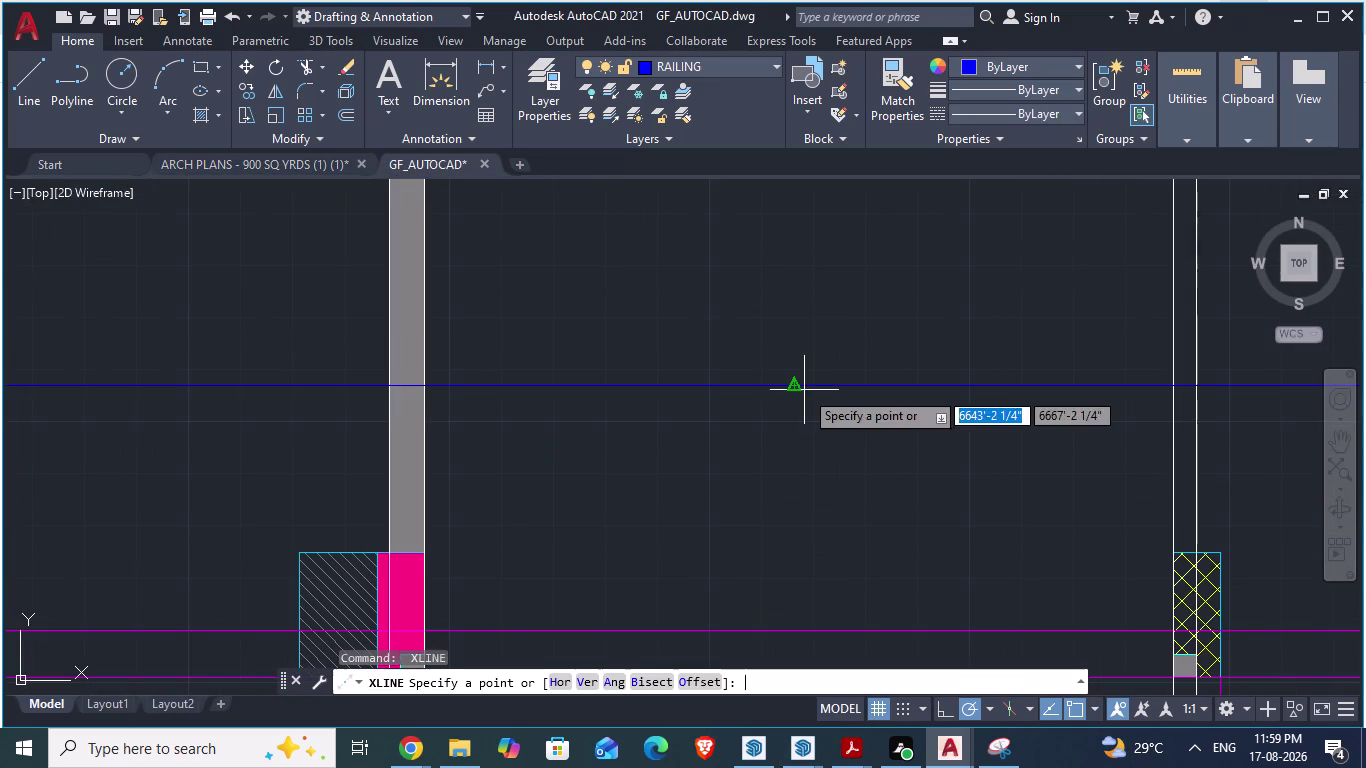
click(799, 384)
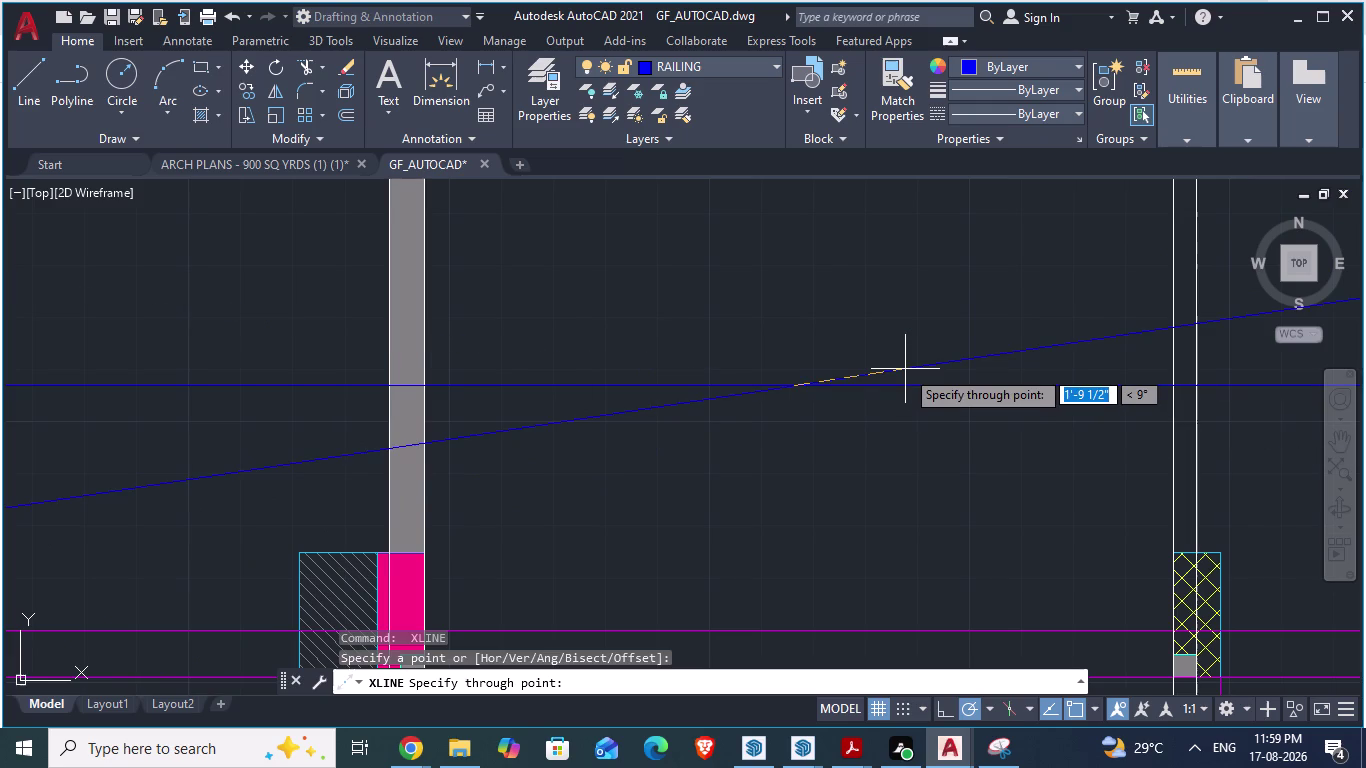
key(Escape)
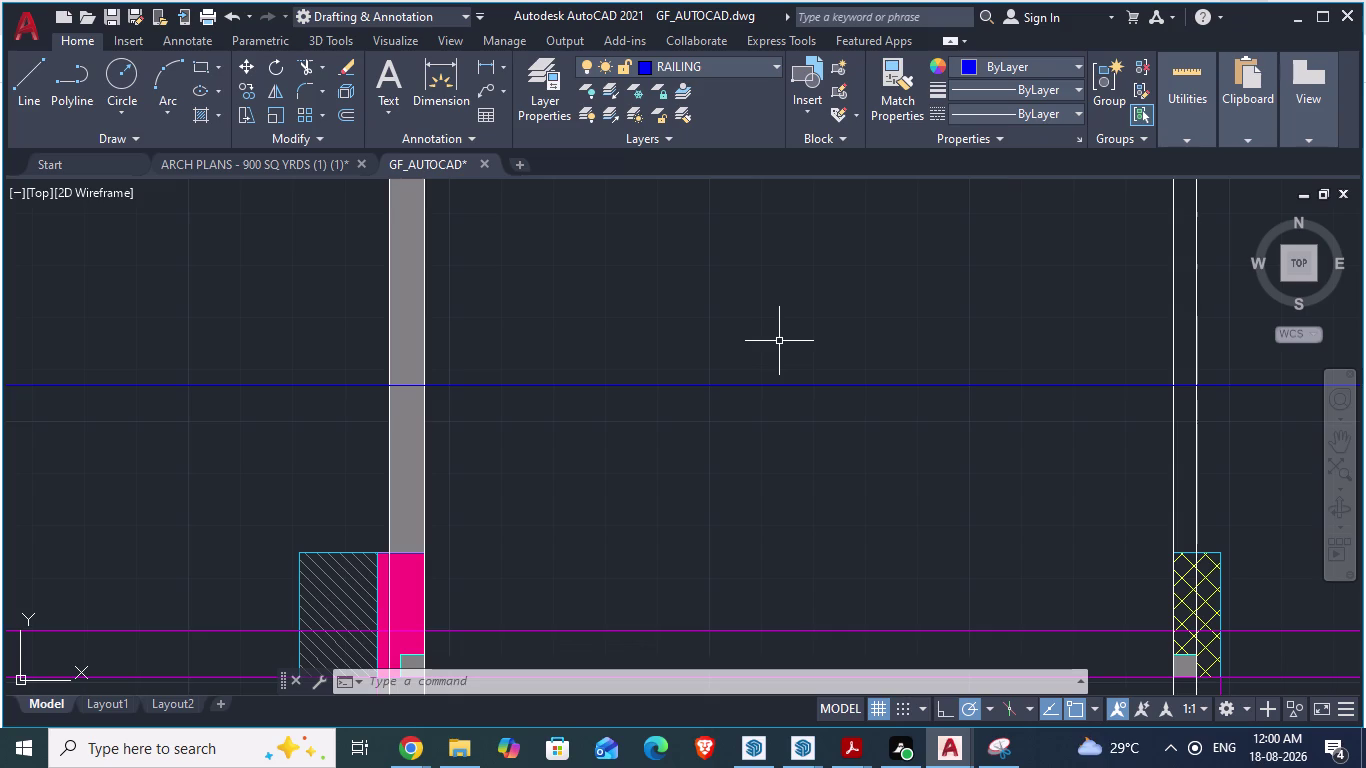
Offset the blue line 4.5" upward, then show the ARCH PLANS reference drawing.
key(o)
key(Return)
text(4.)
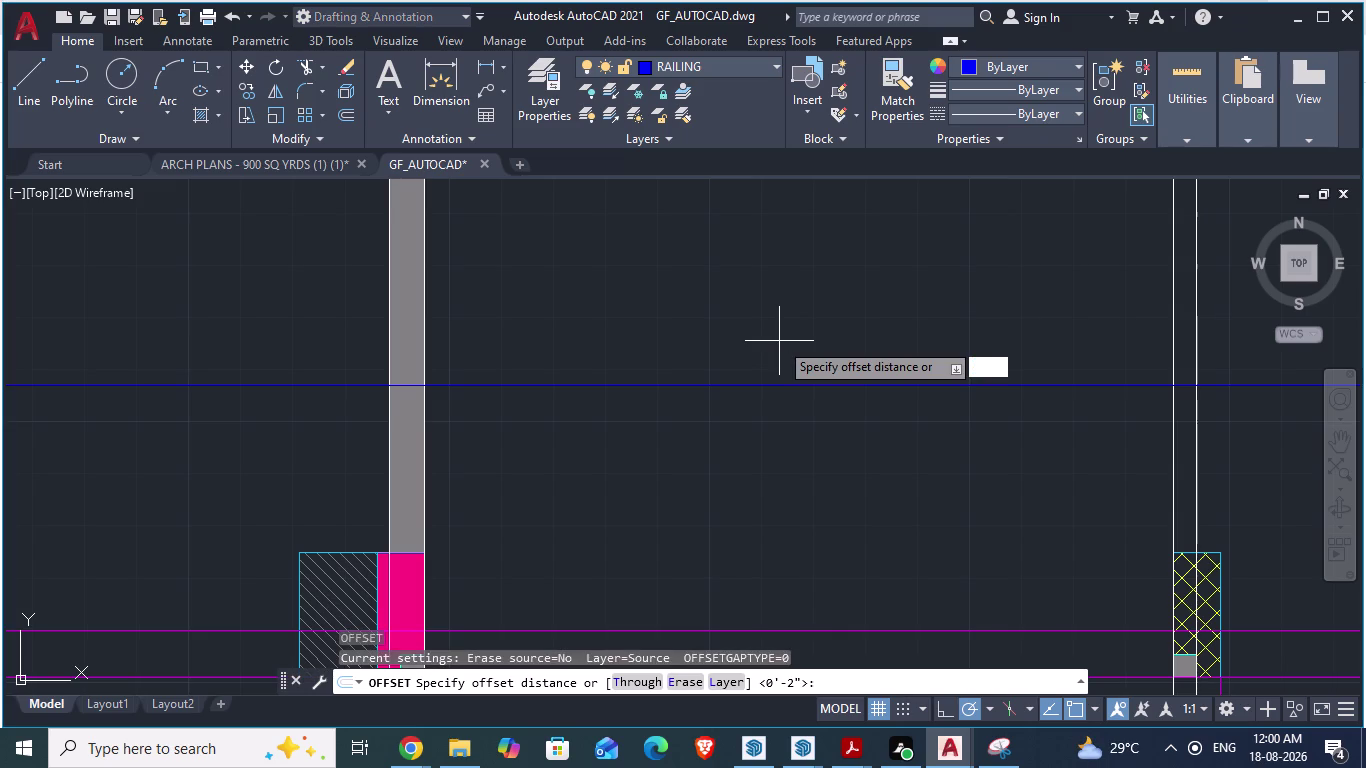
text(5")
key(Return)
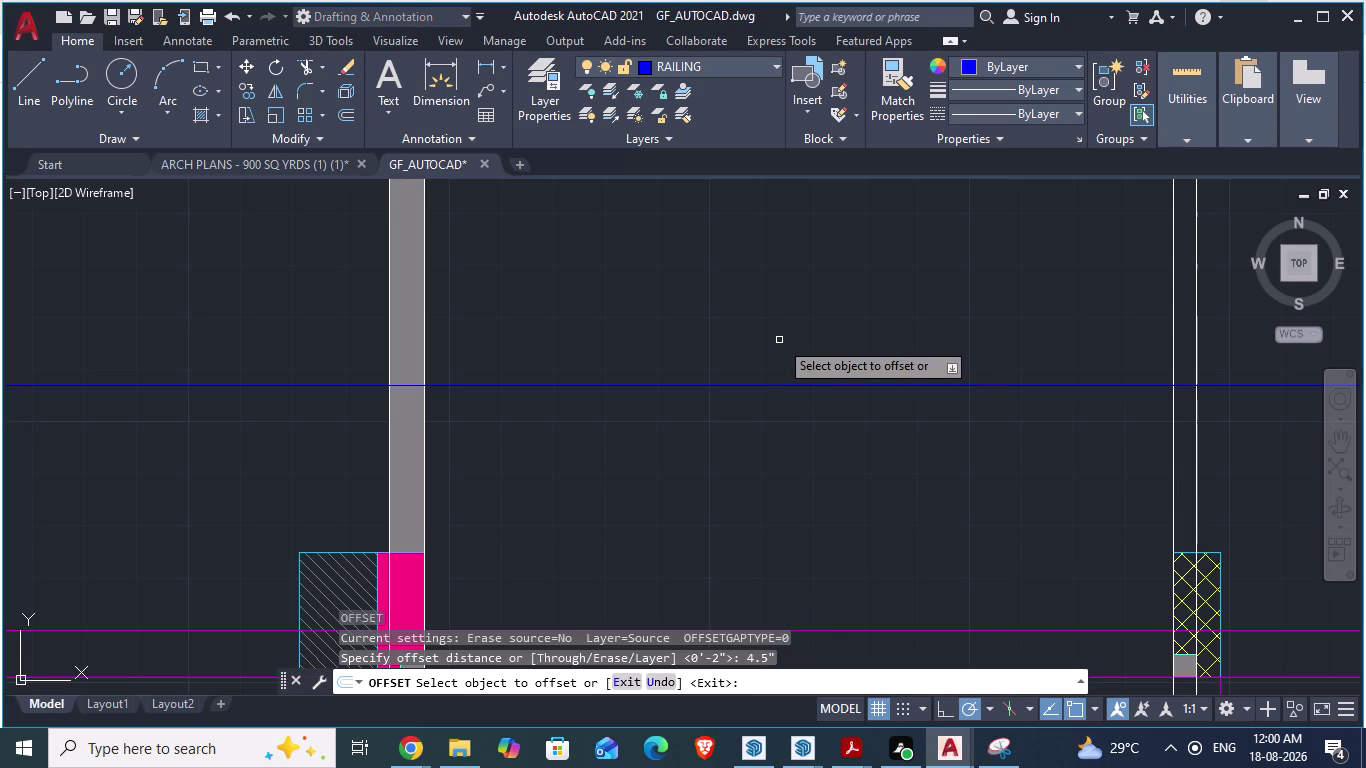
click(761, 384)
click(761, 367)
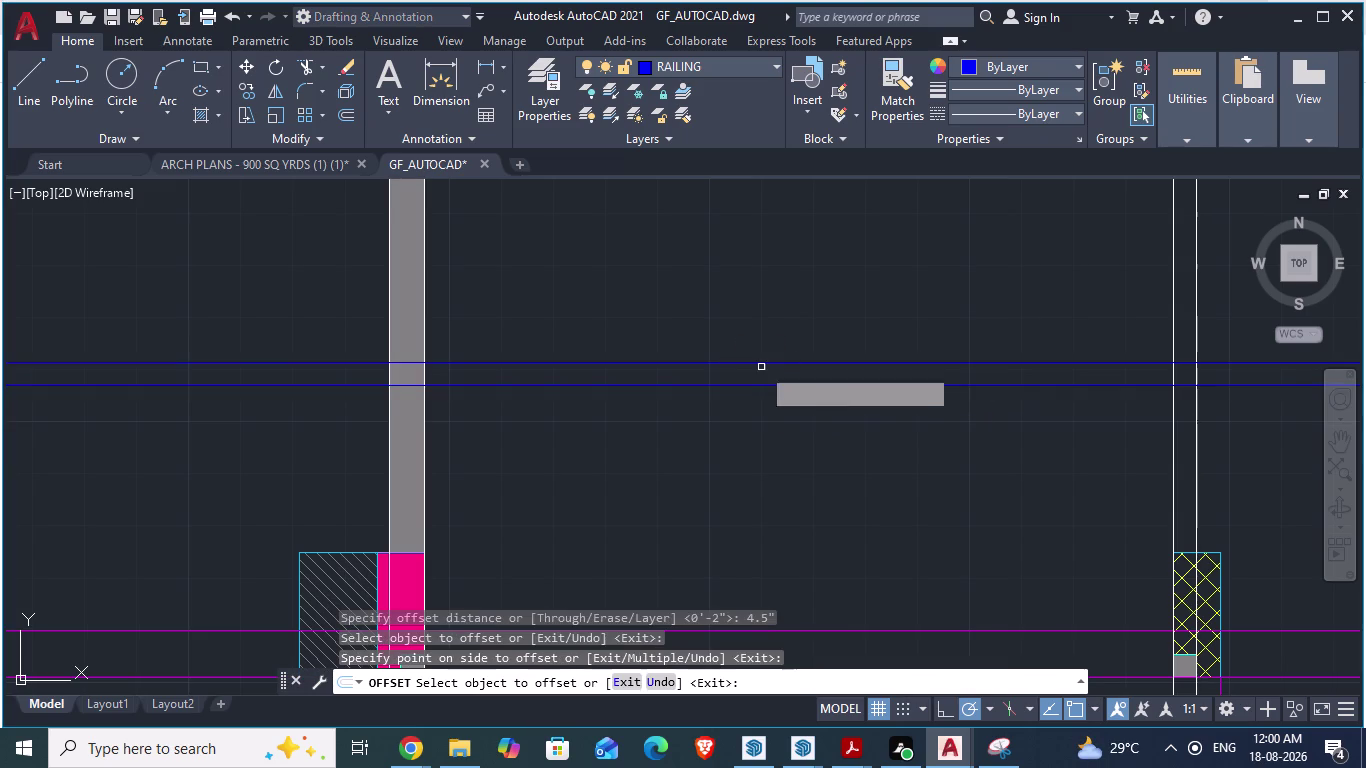
scroll(down, 3)
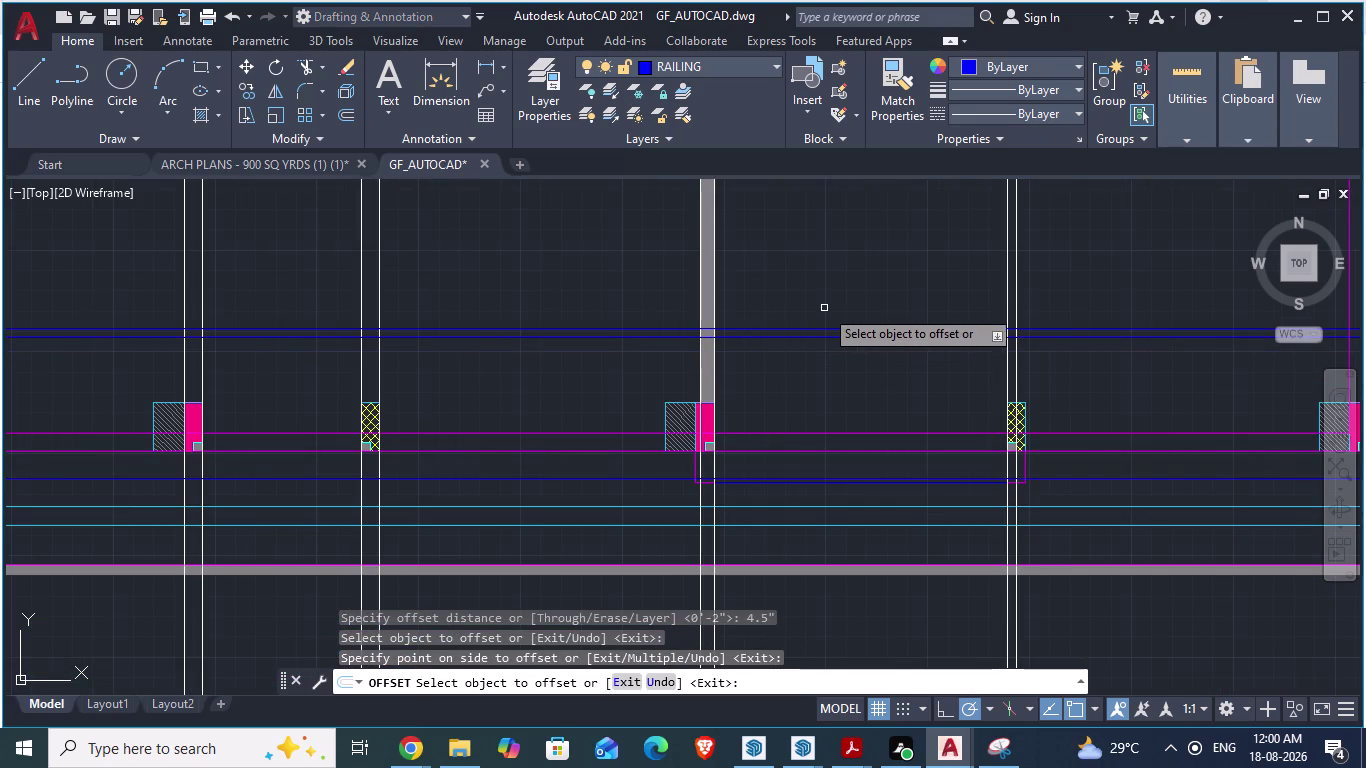
key(space)
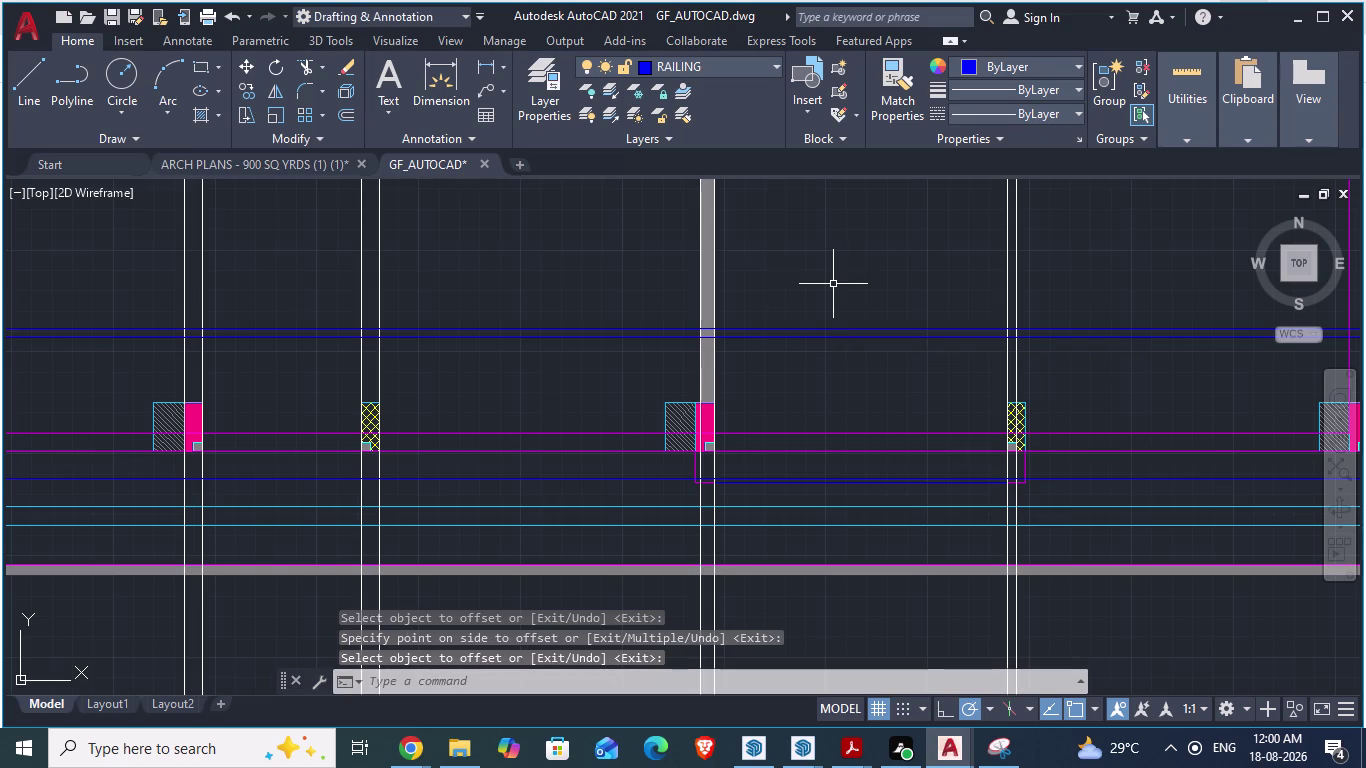
click(305, 162)
click(305, 162)
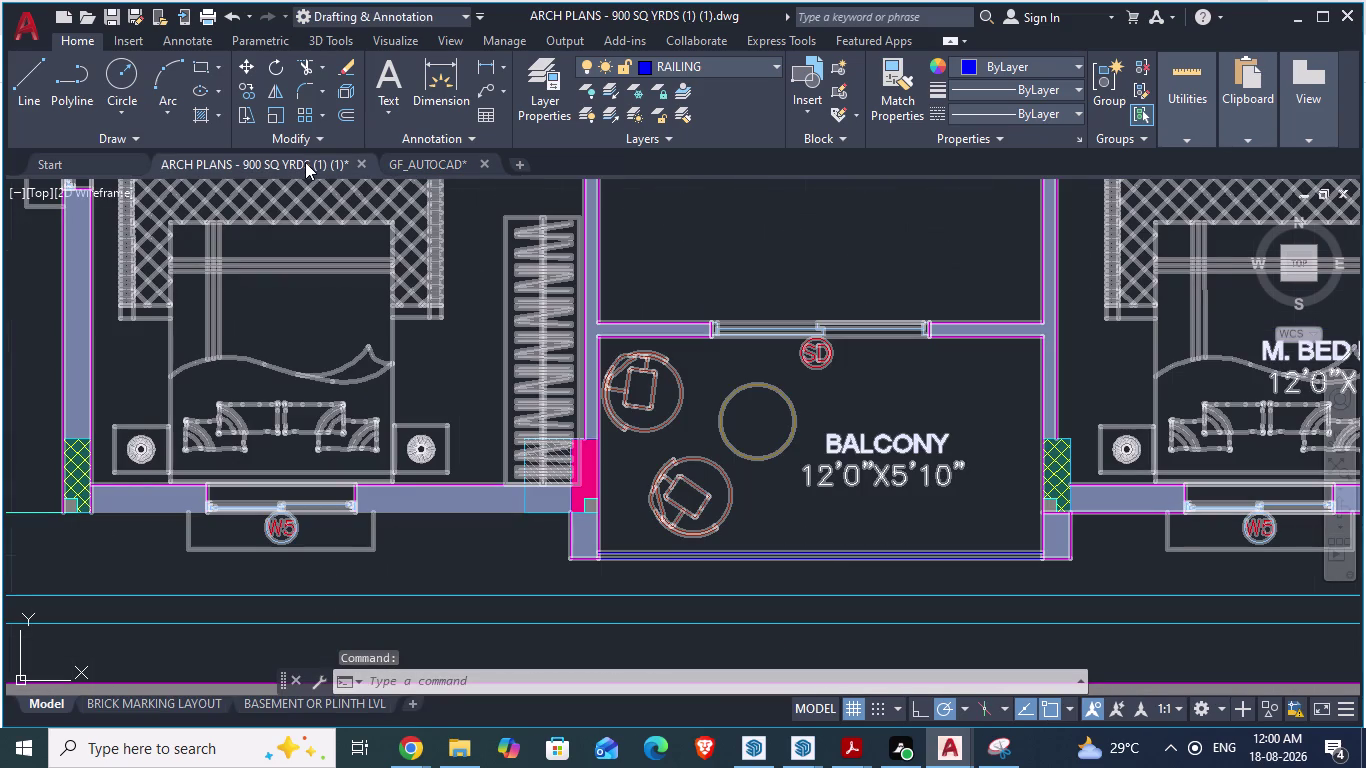
click(753, 244)
scroll(down, 3)
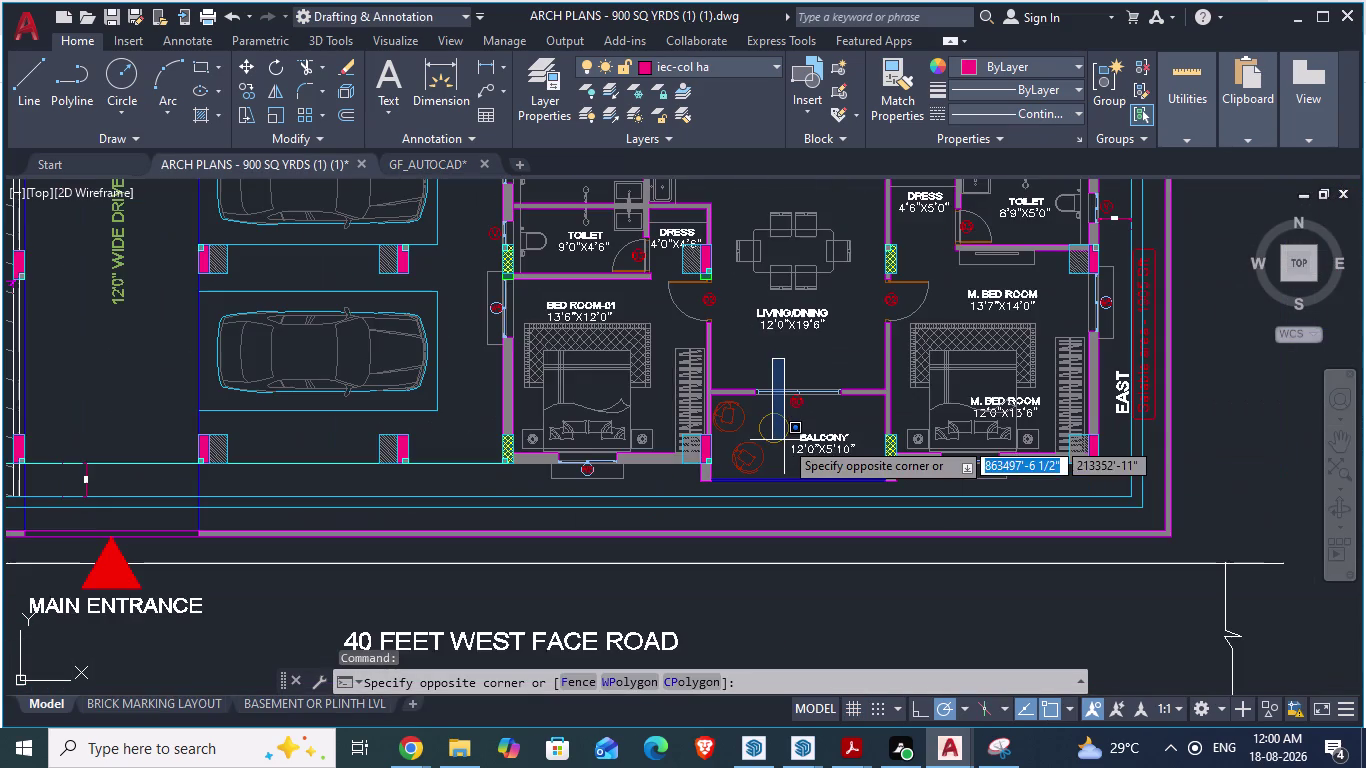
scroll(up, 3)
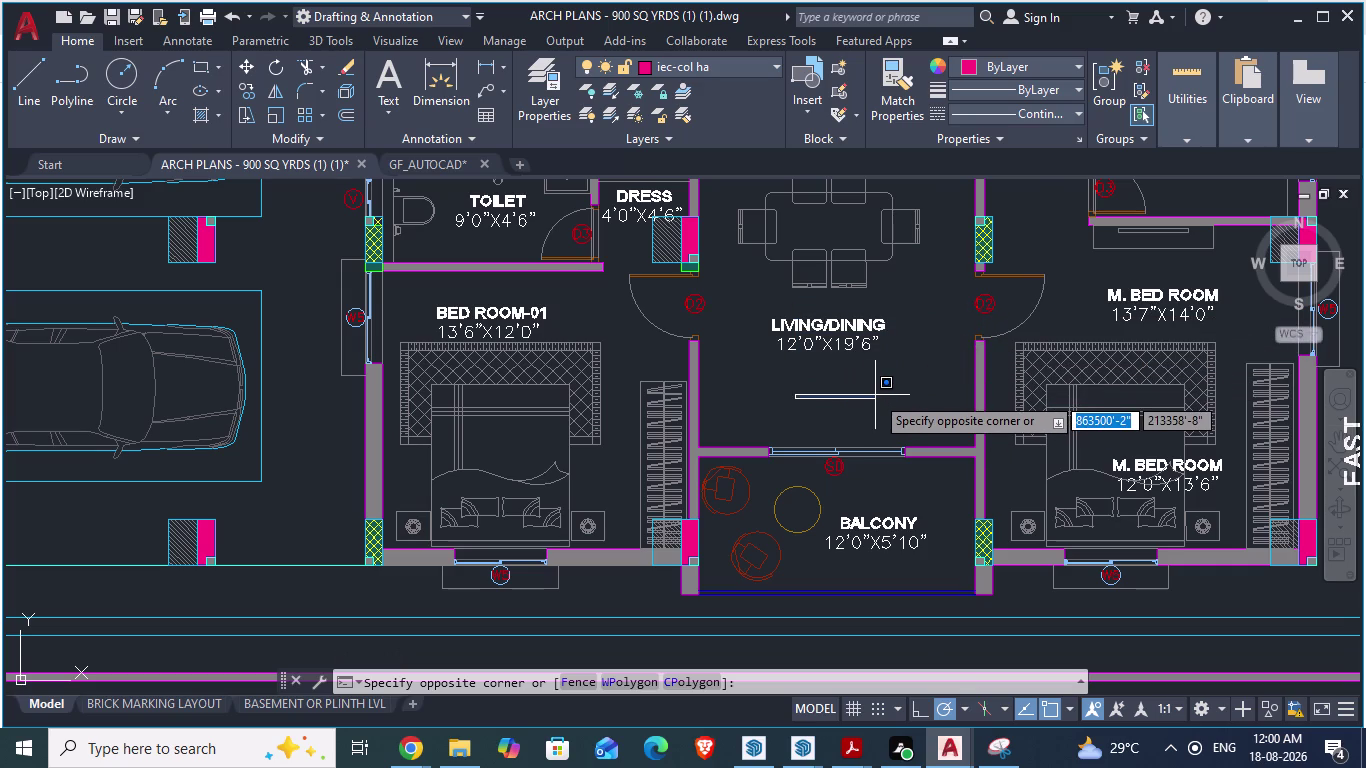
scroll(up, 3)
scroll(down, 3)
scroll(up, 3)
scroll(down, 3)
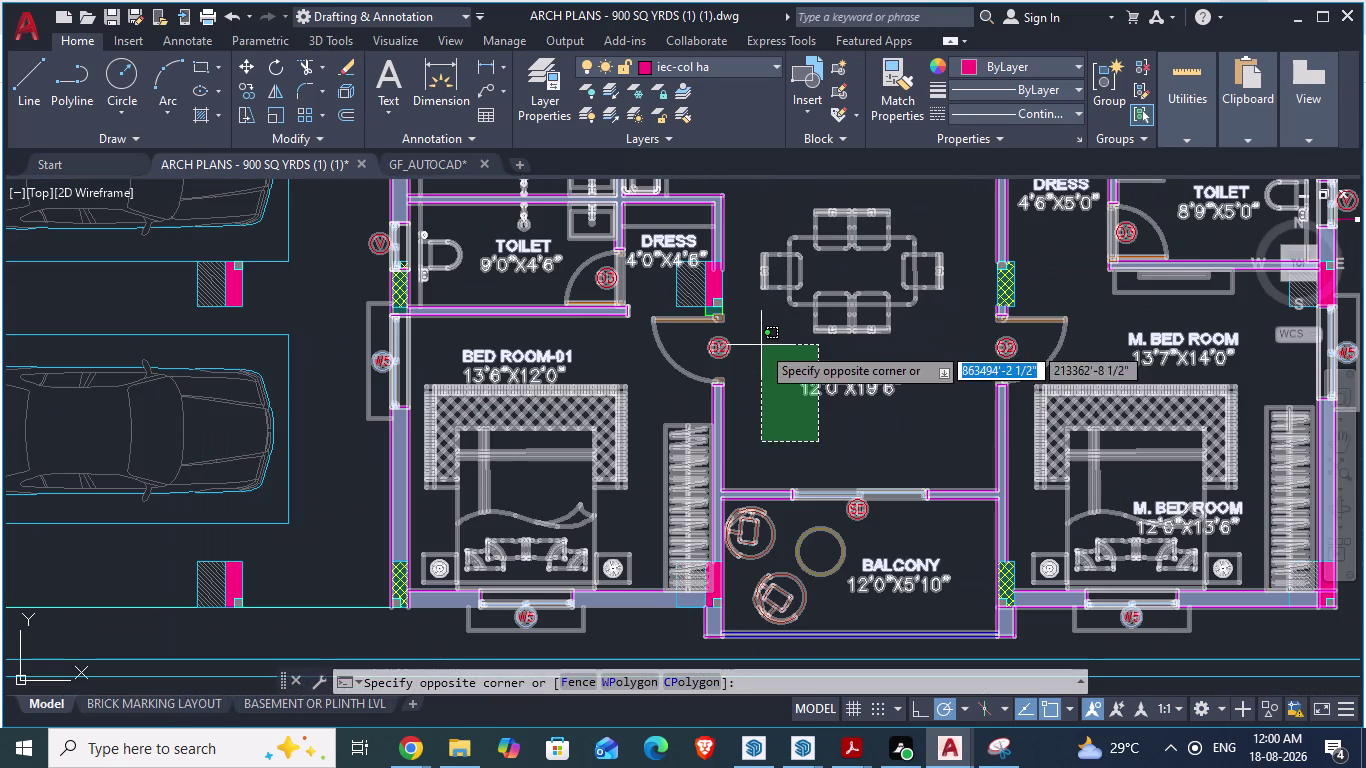
key(Escape)
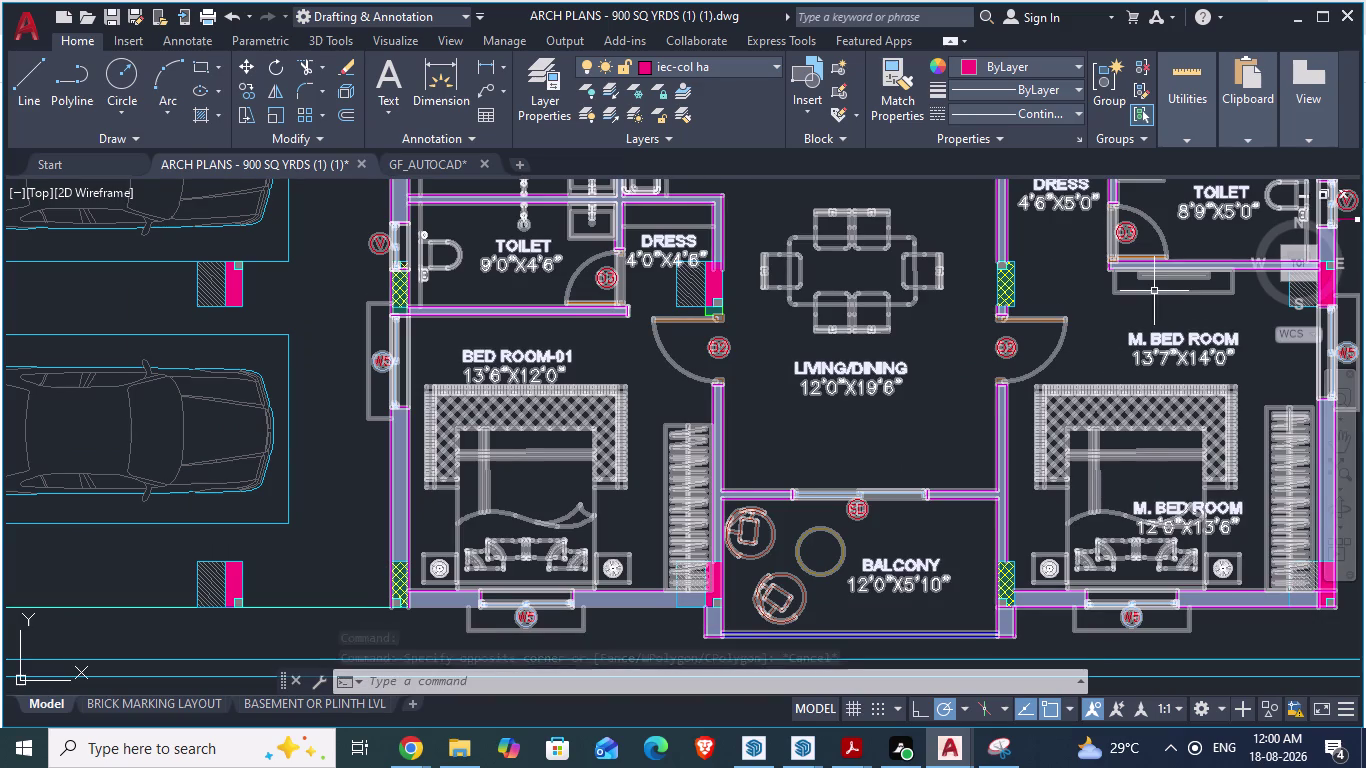
scroll(down, 3)
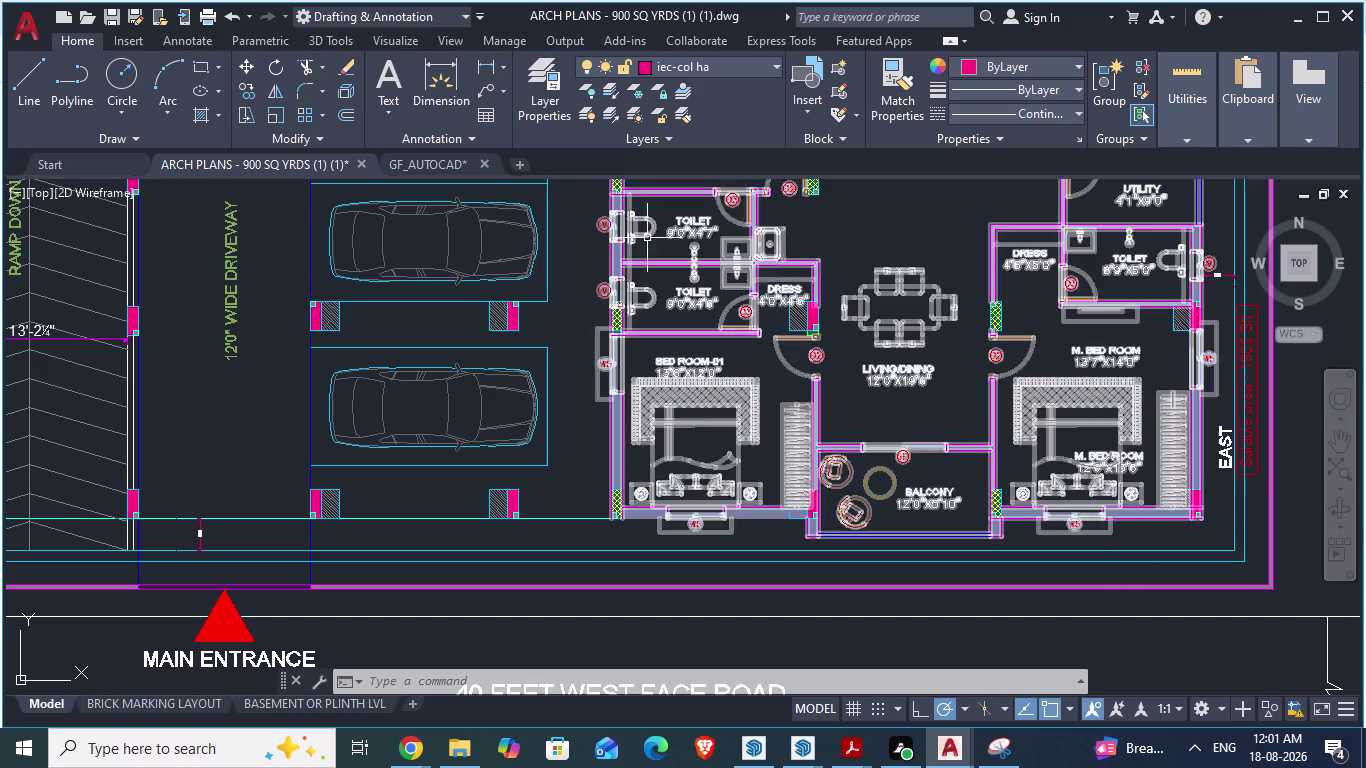
click(434, 160)
click(434, 160)
Draw a railing line from the left wall edge across to the right wall.
scroll(down, 3)
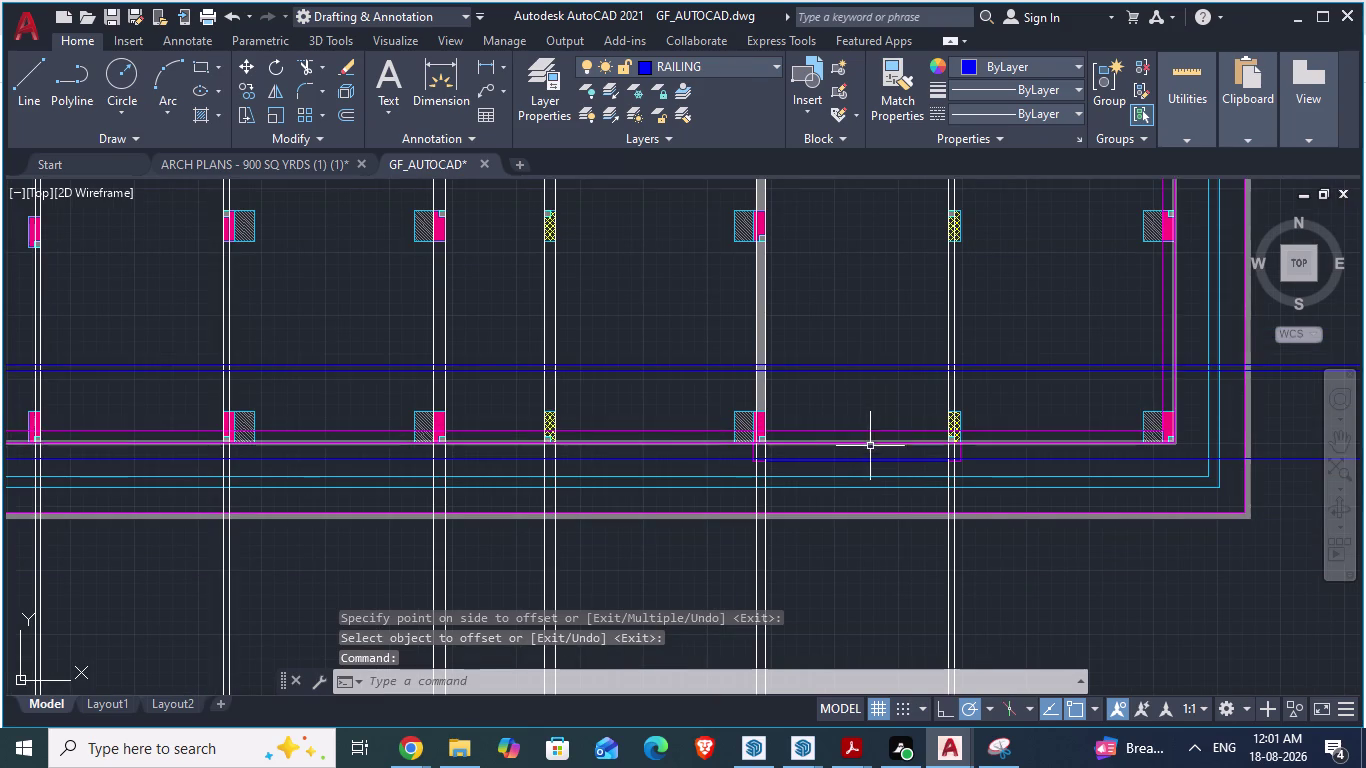
scroll(up, 3)
scroll(up, 3)
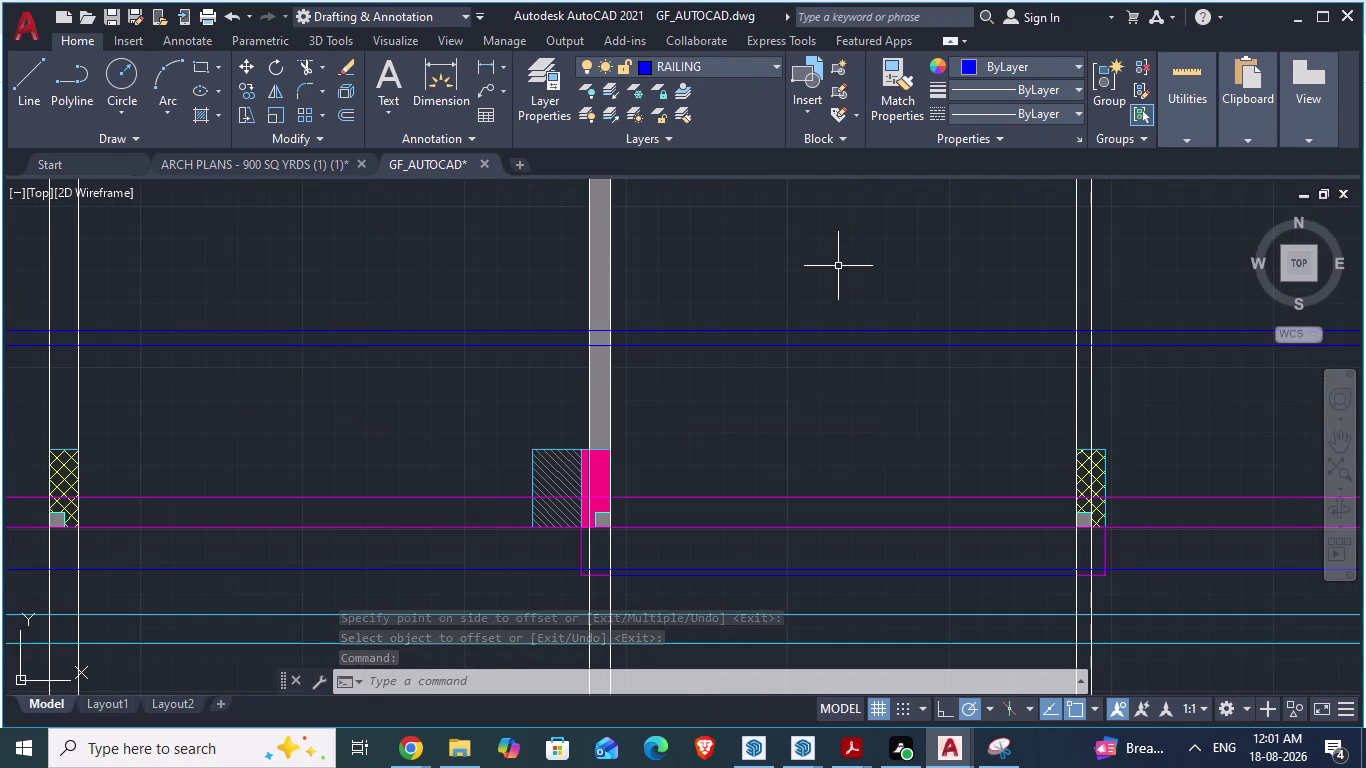
key(l)
key(Return)
scroll(up, 3)
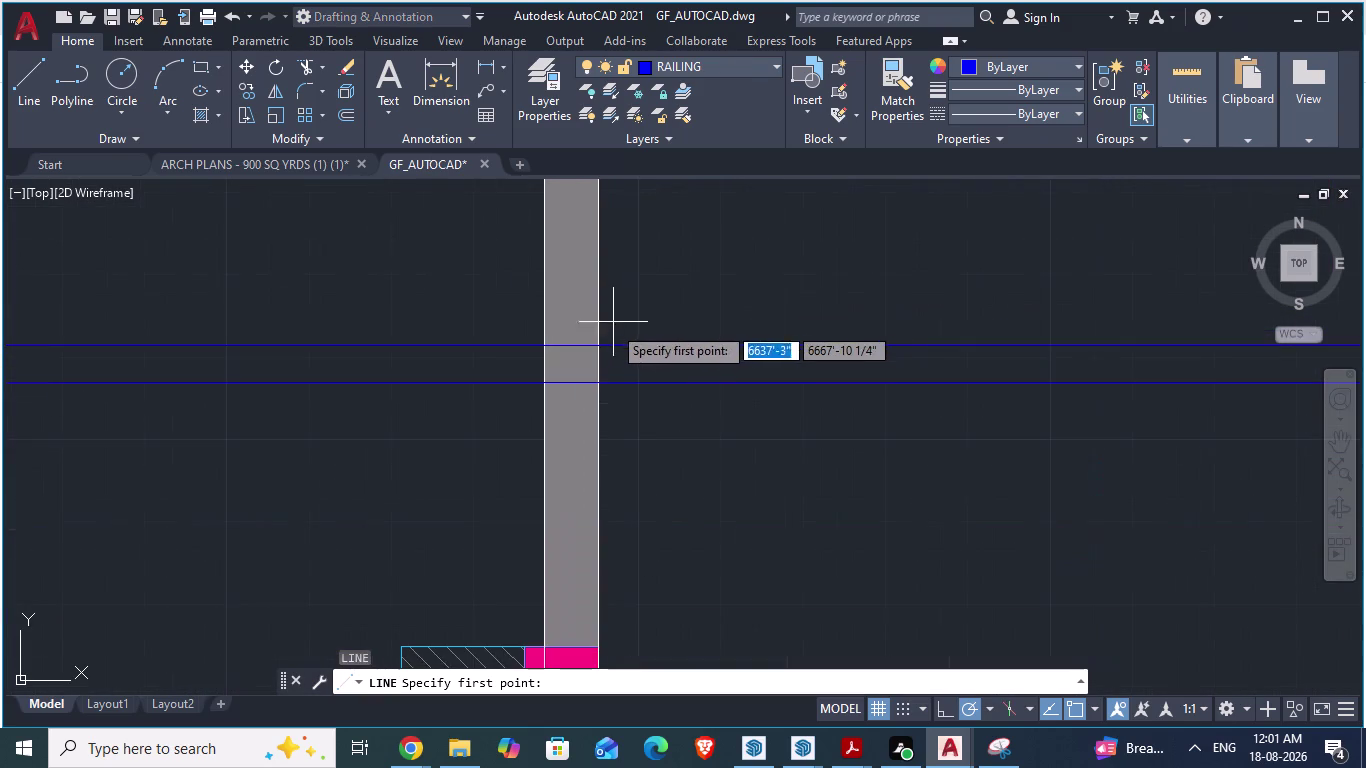
click(604, 347)
scroll(down, 3)
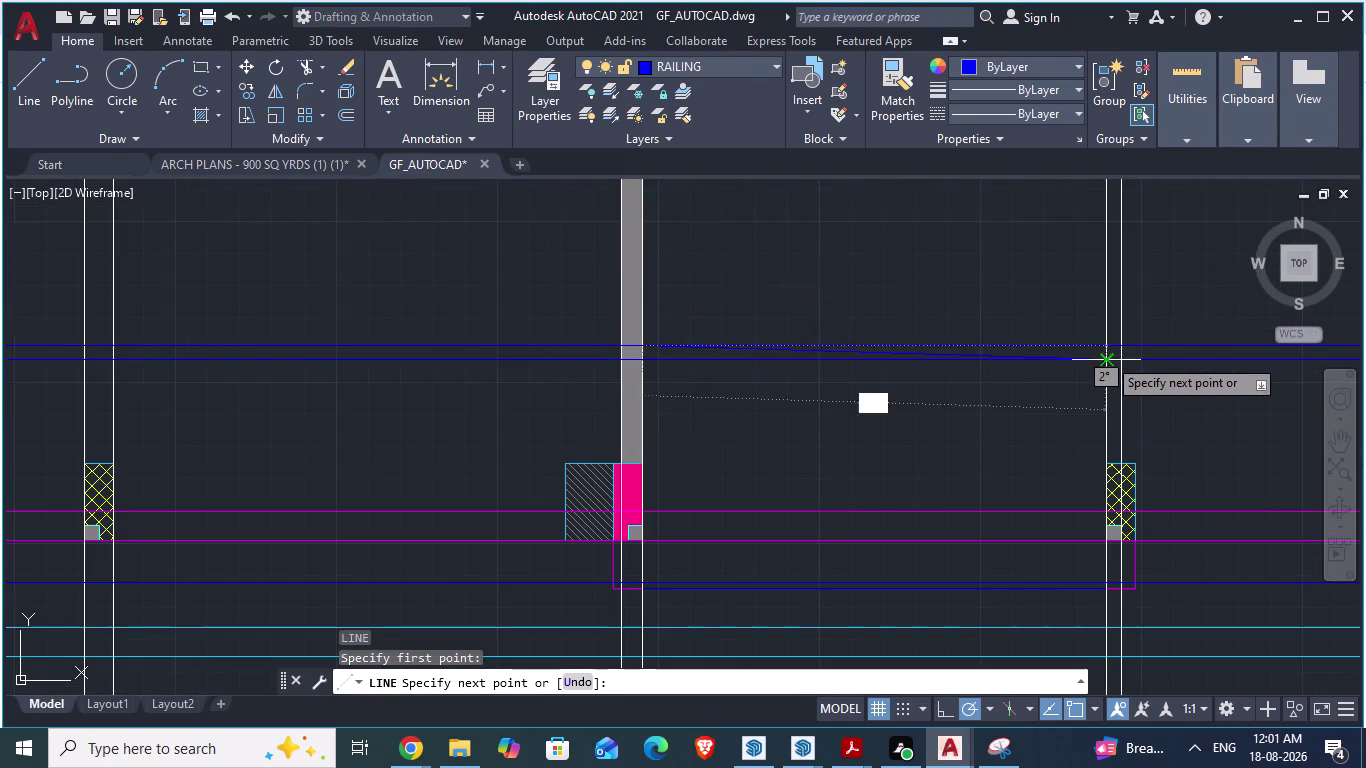
scroll(up, 3)
click(1104, 332)
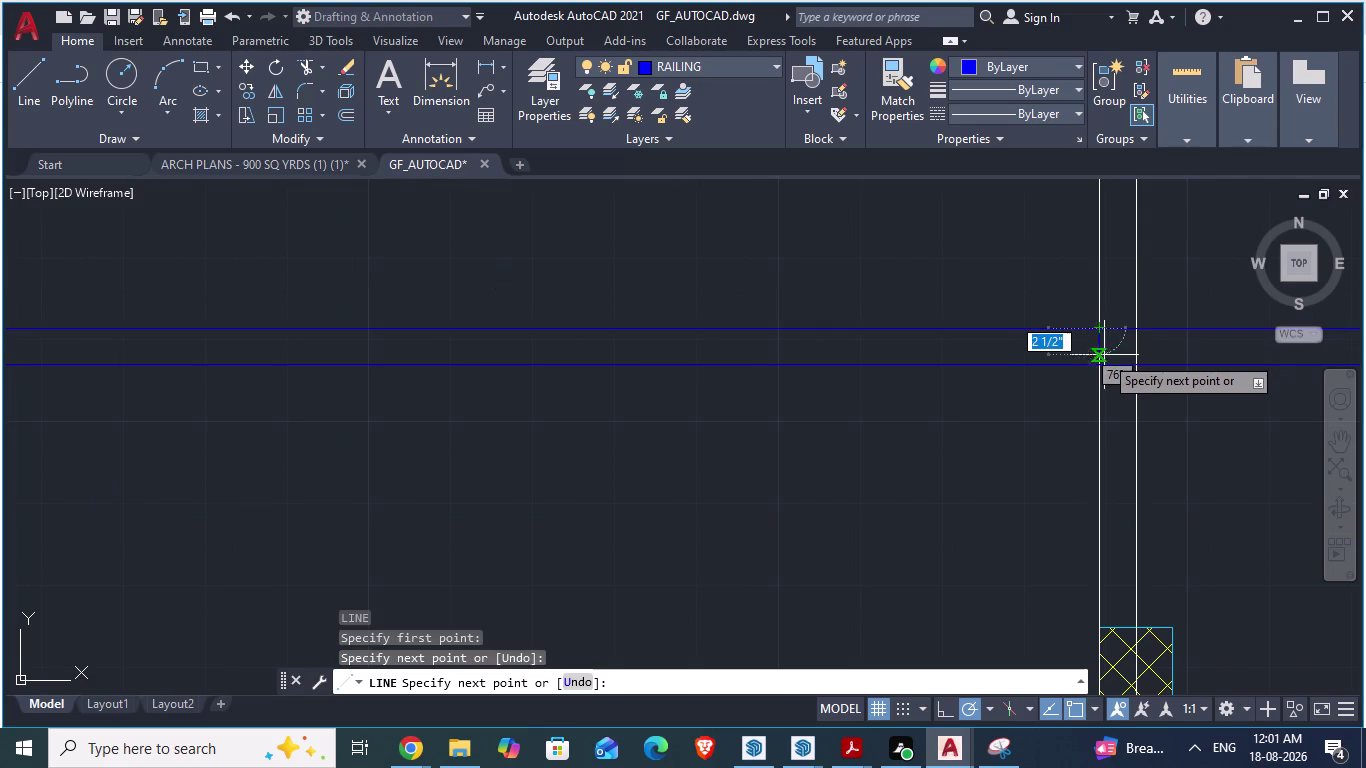
Continue the railing segments across the wall strip to close the outline.
click(1099, 367)
scroll(down, 3)
scroll(up, 3)
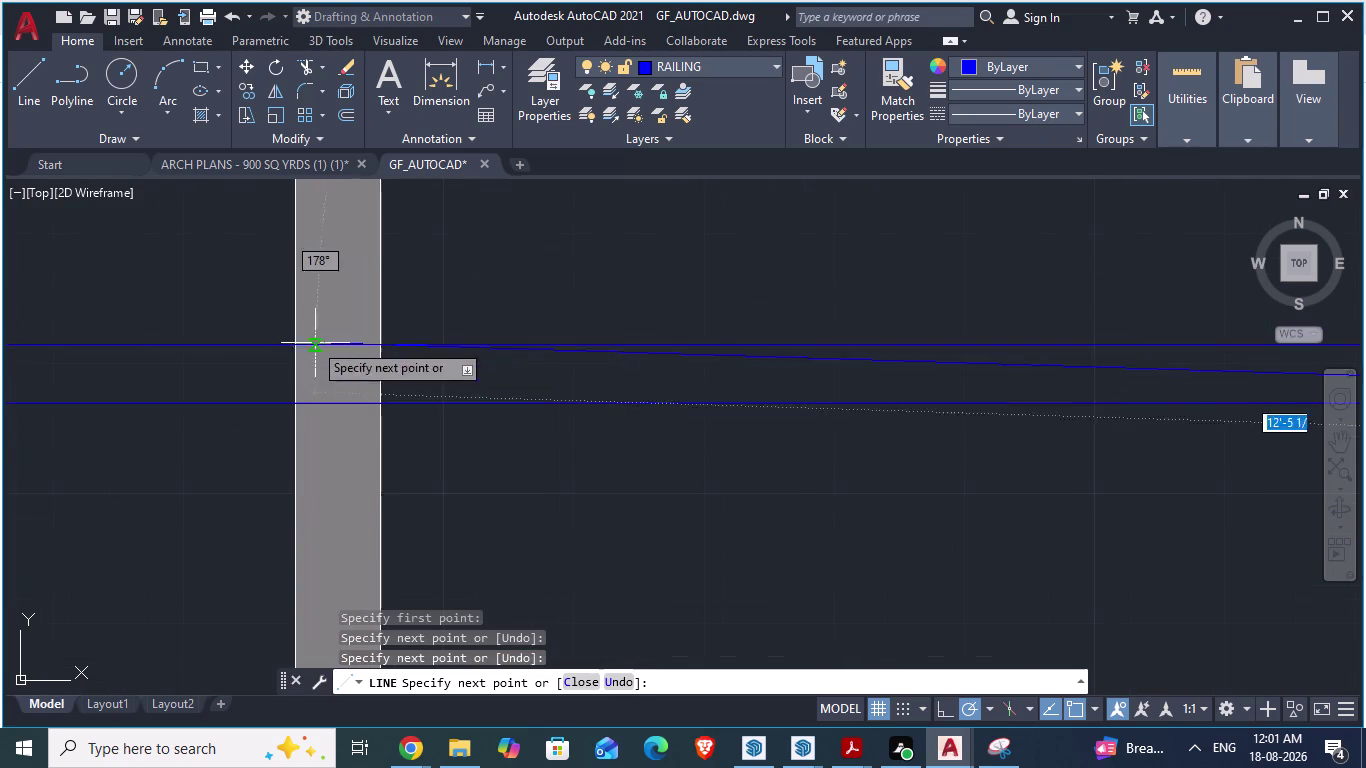
click(379, 404)
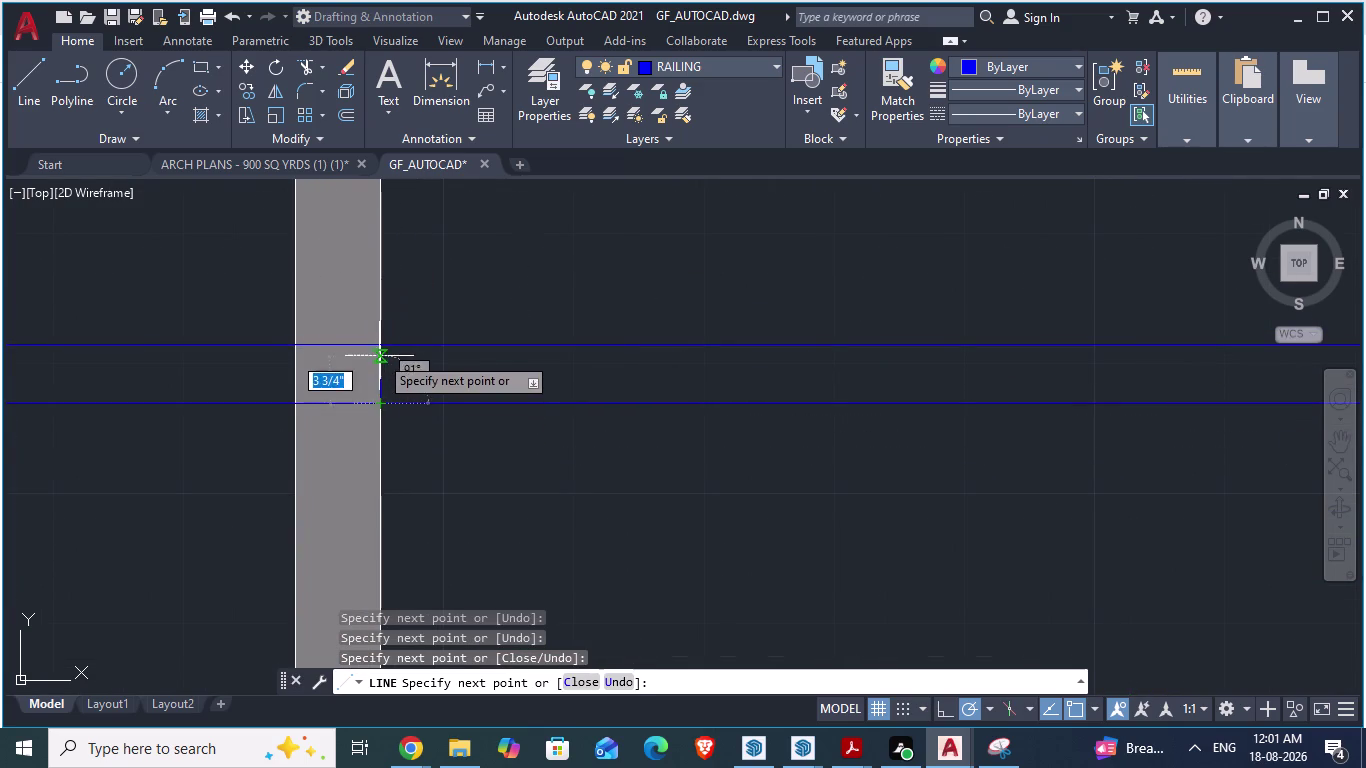
click(379, 347)
key(Escape)
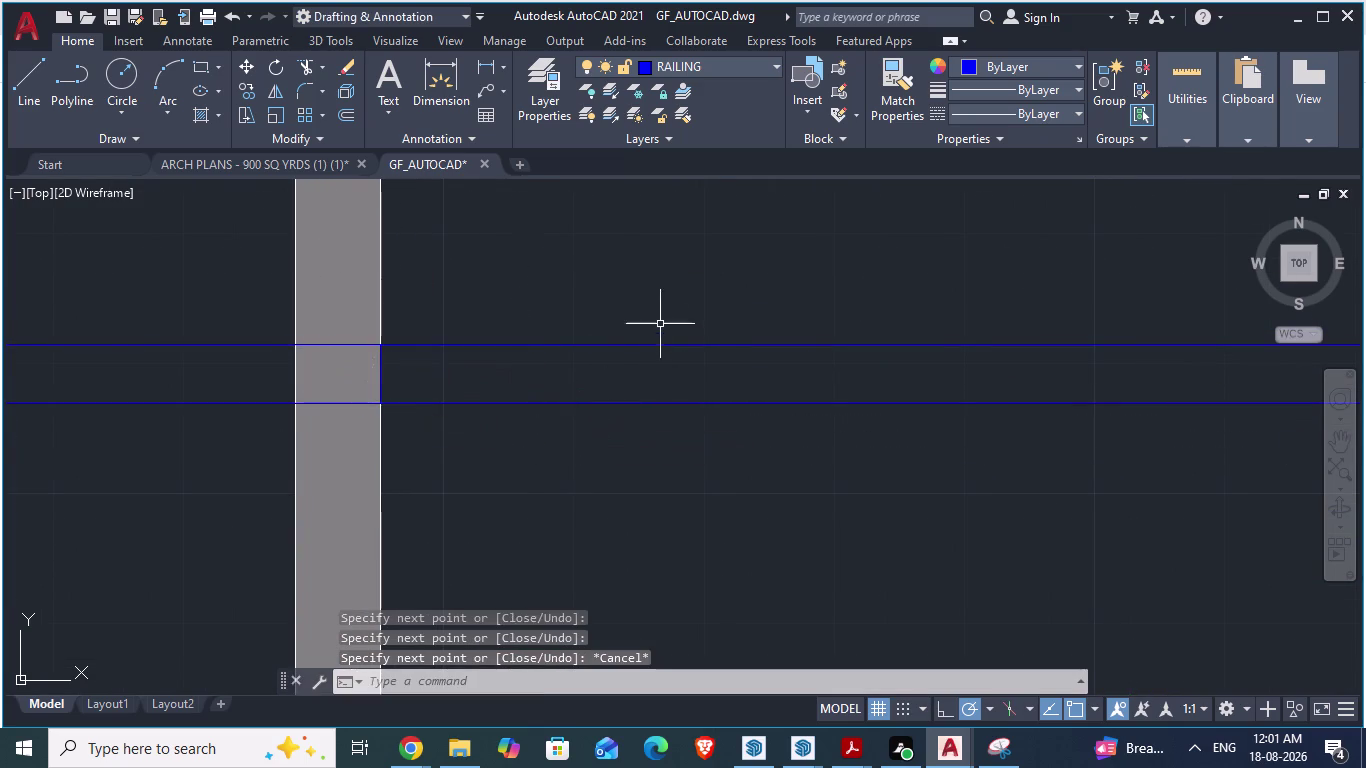
scroll(down, 3)
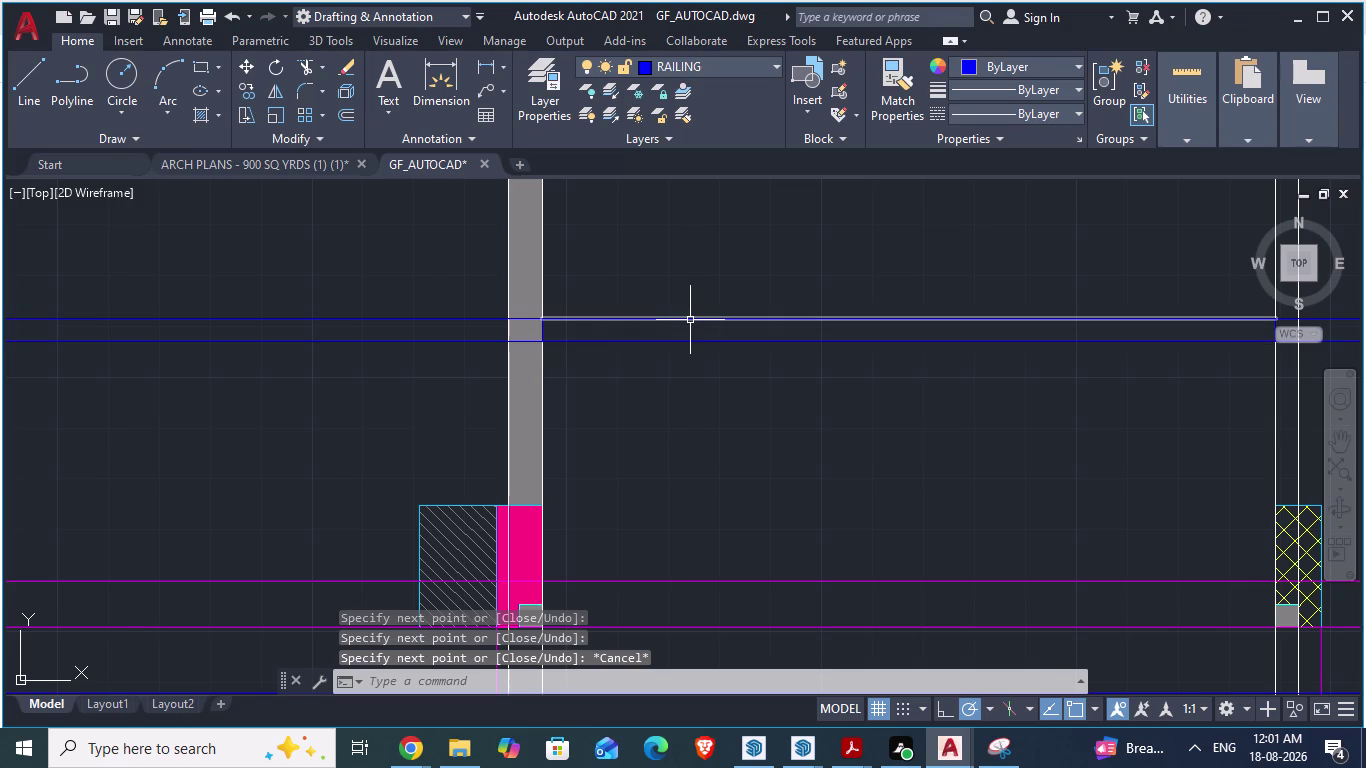
Select the upper and lower long railing lines.
click(690, 320)
click(698, 343)
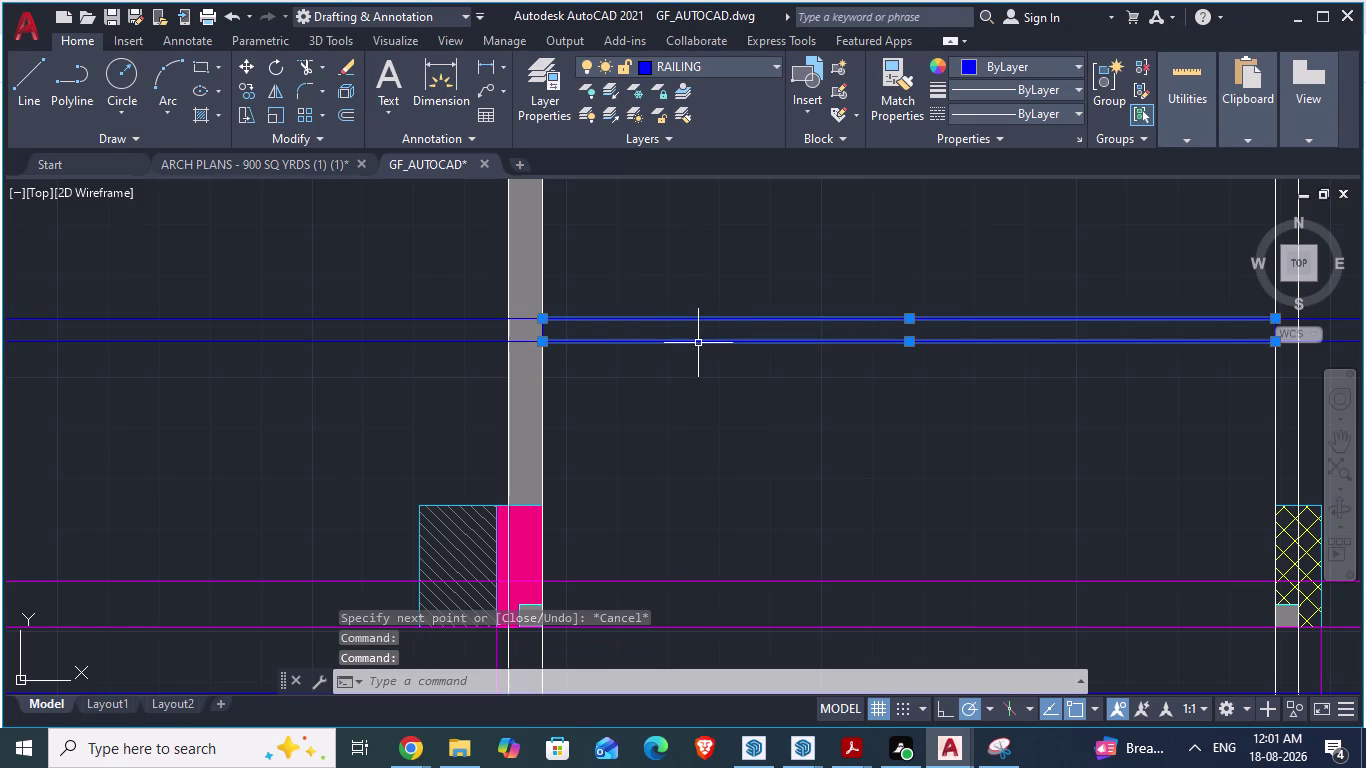
key(Escape)
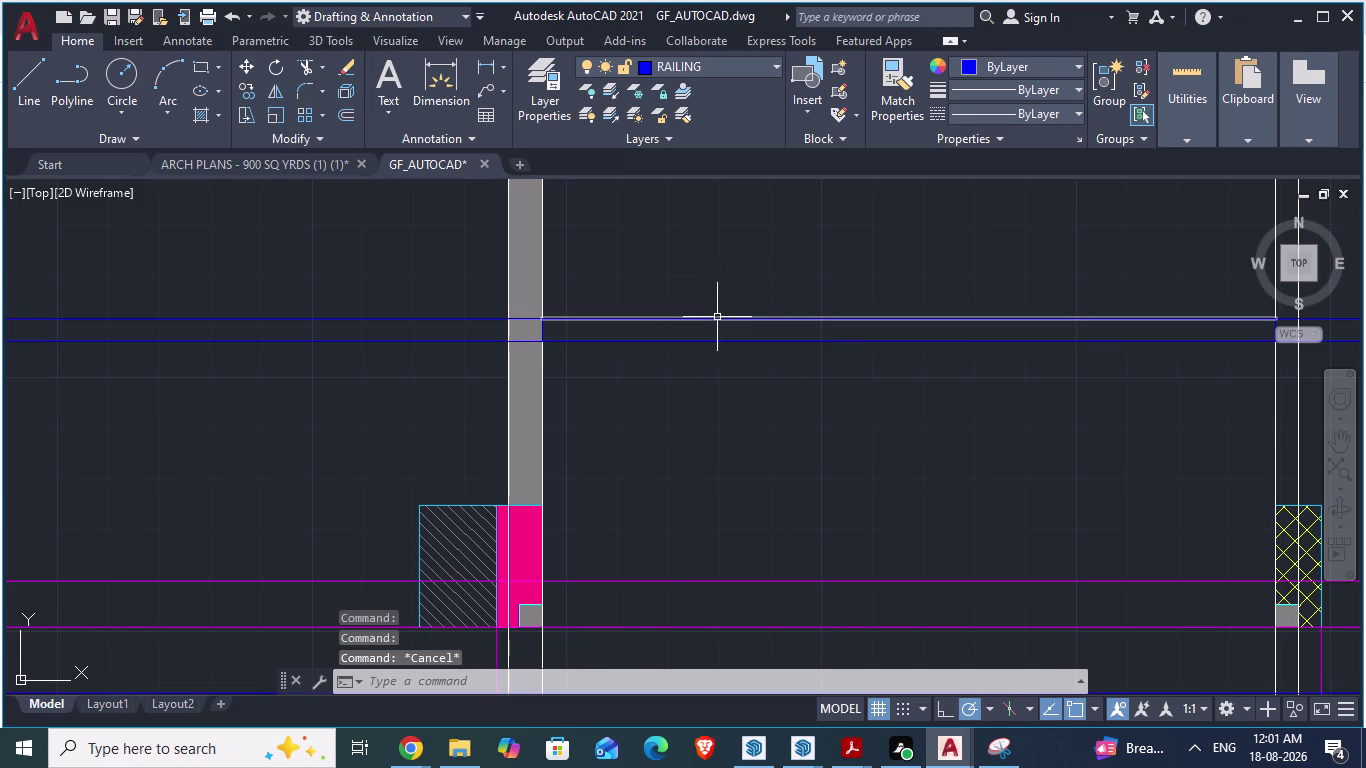
click(715, 322)
click(711, 338)
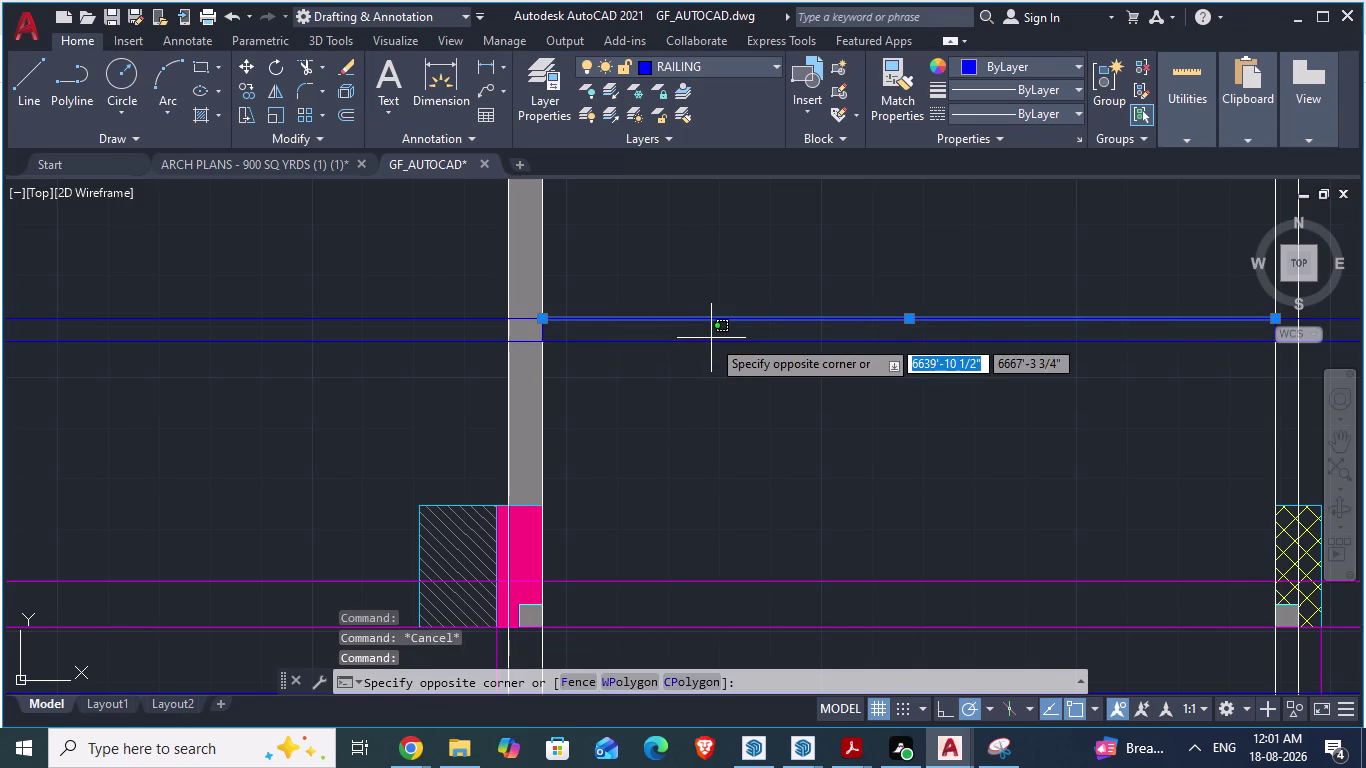
click(710, 343)
right_click(710, 343)
key(Escape)
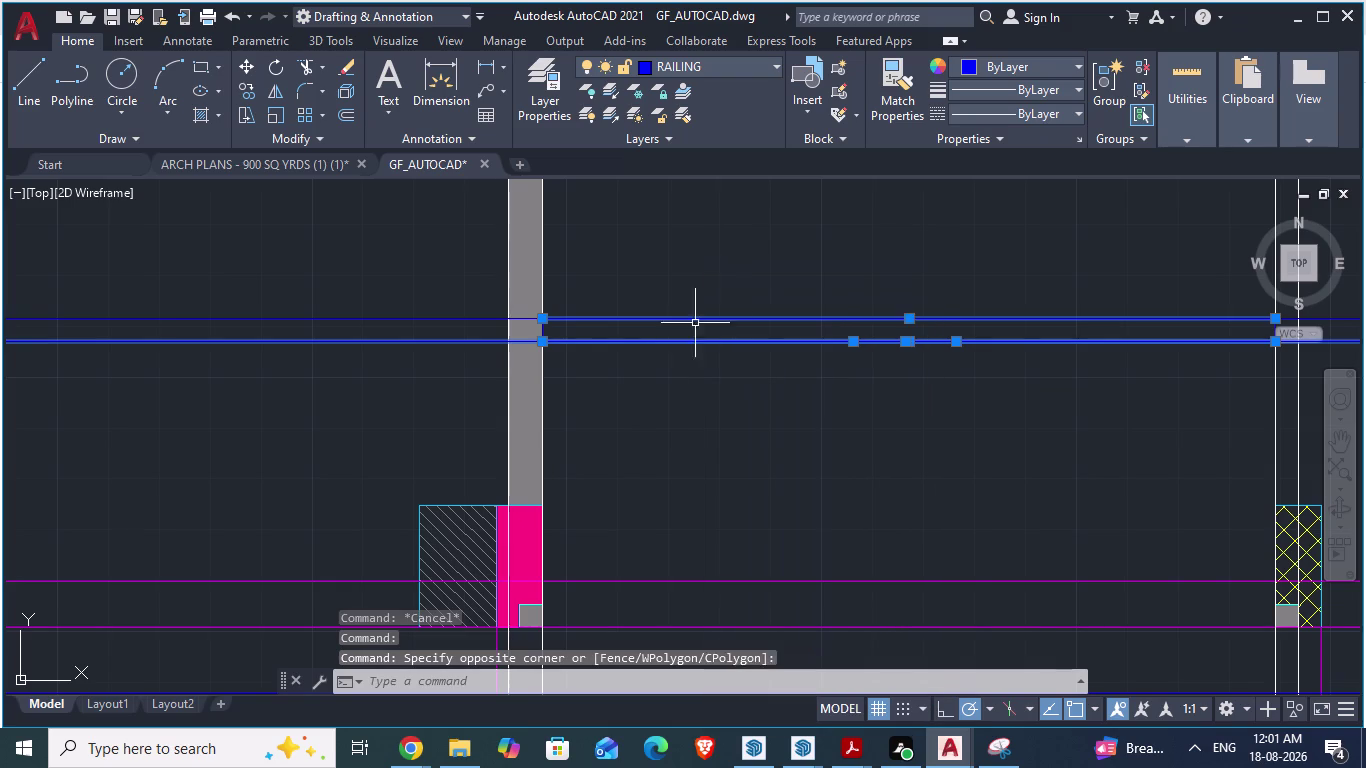
key(Escape)
click(719, 318)
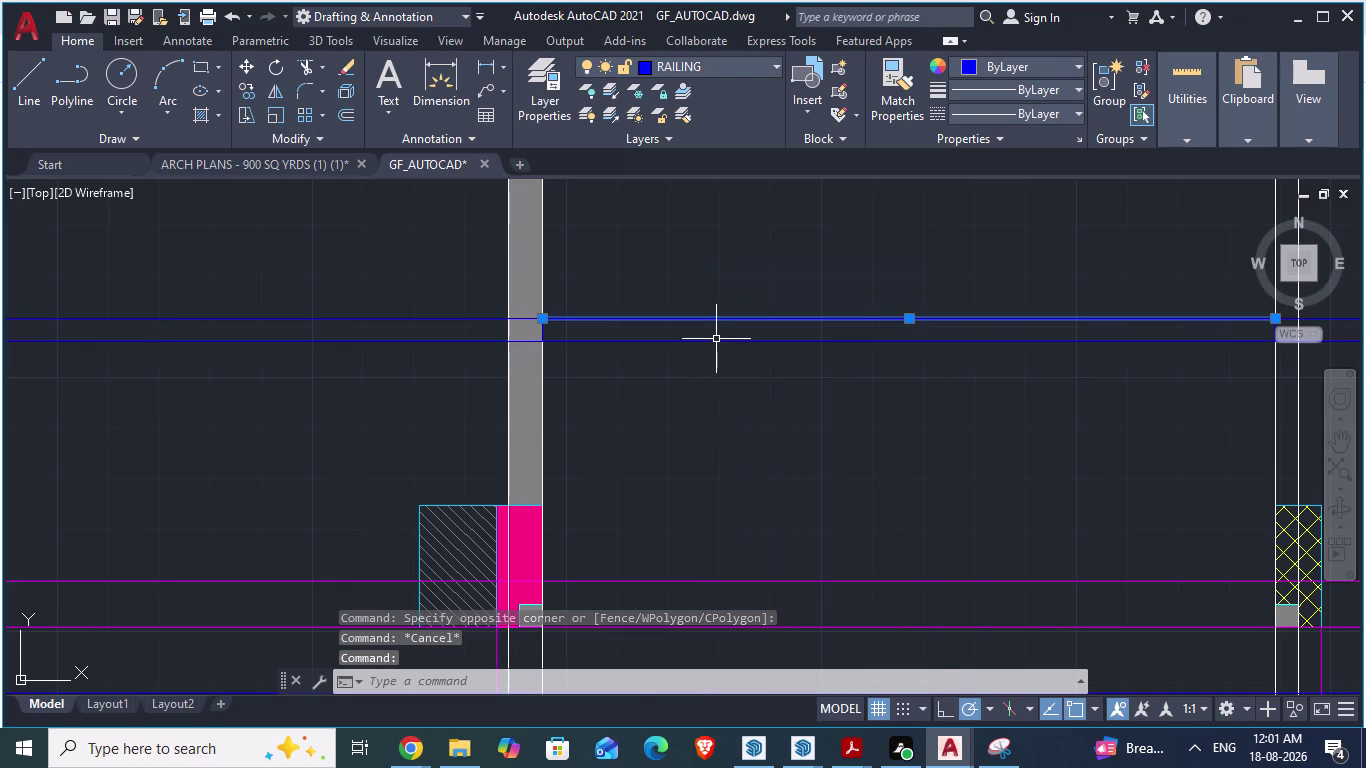
click(716, 339)
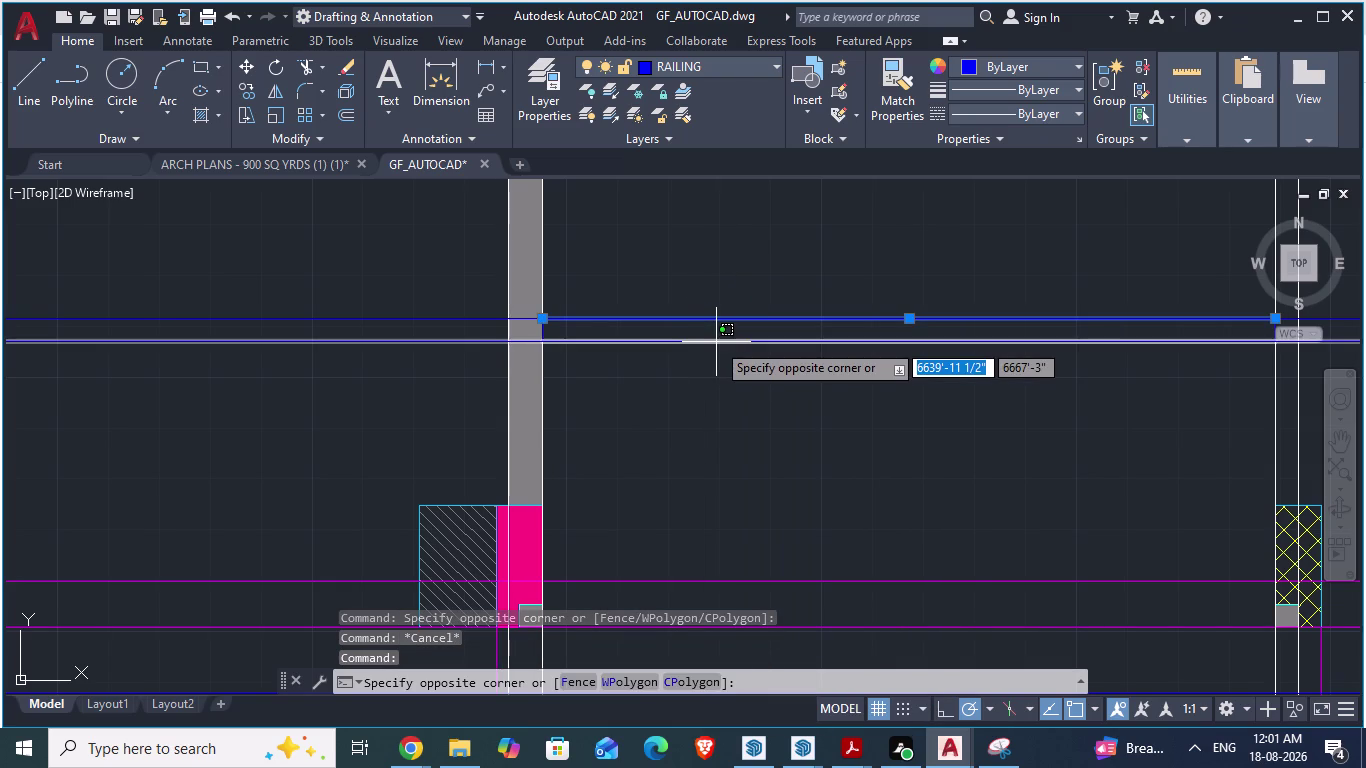
scroll(up, 3)
key(Escape)
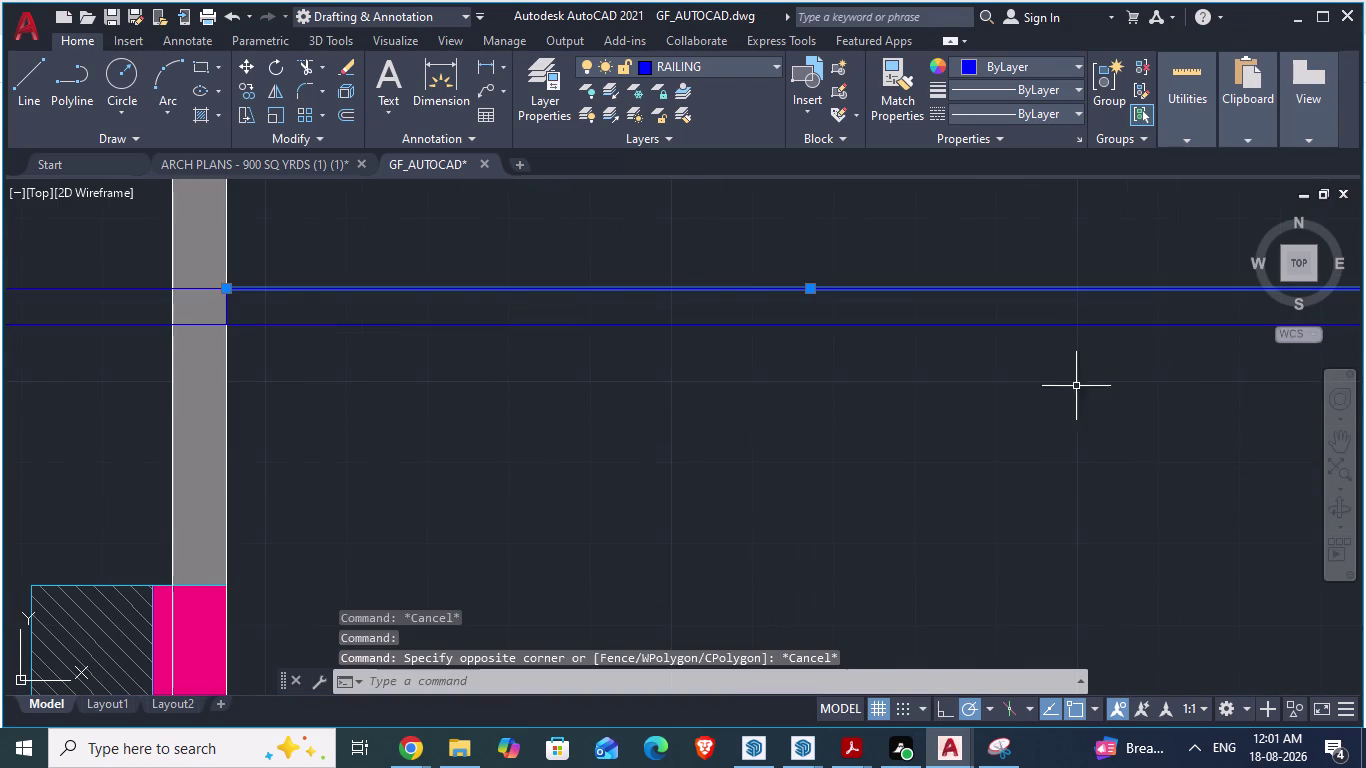
scroll(up, 3)
click(1073, 298)
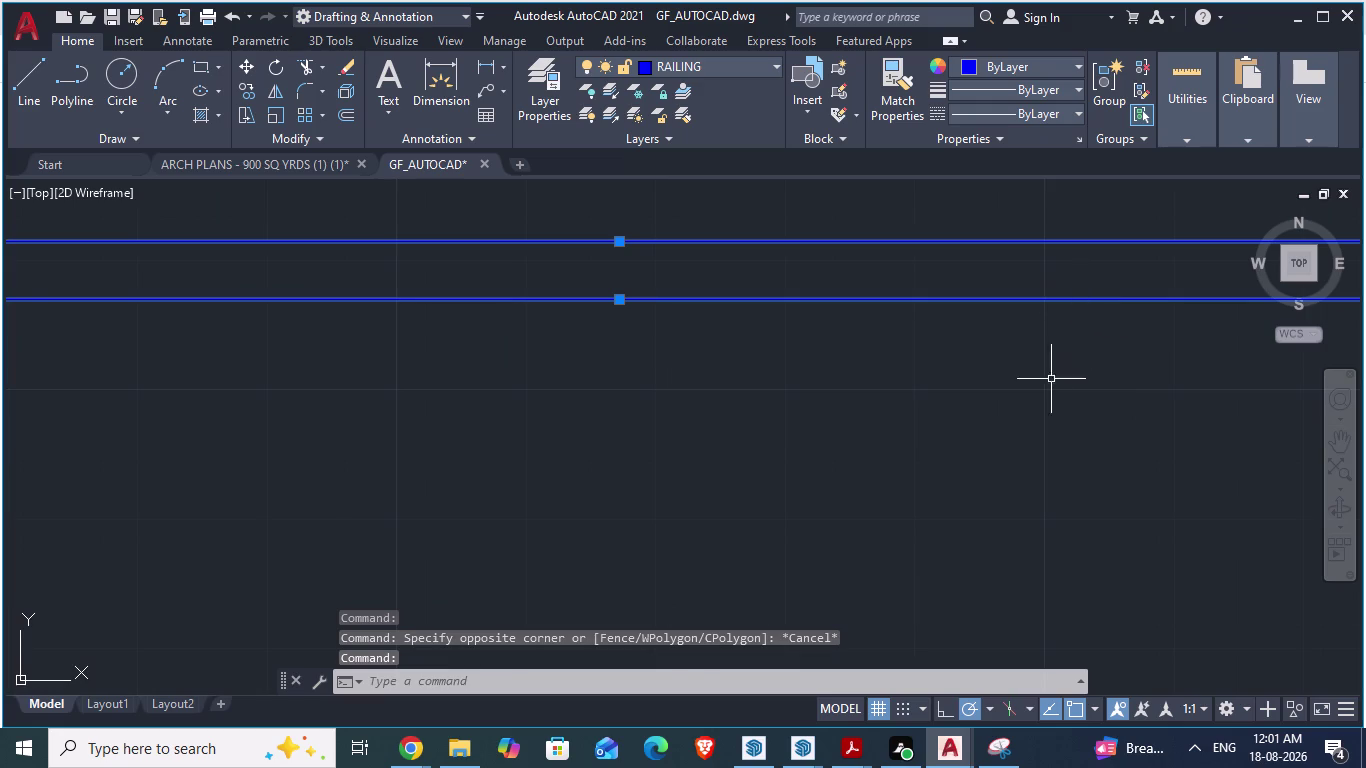
scroll(down, 3)
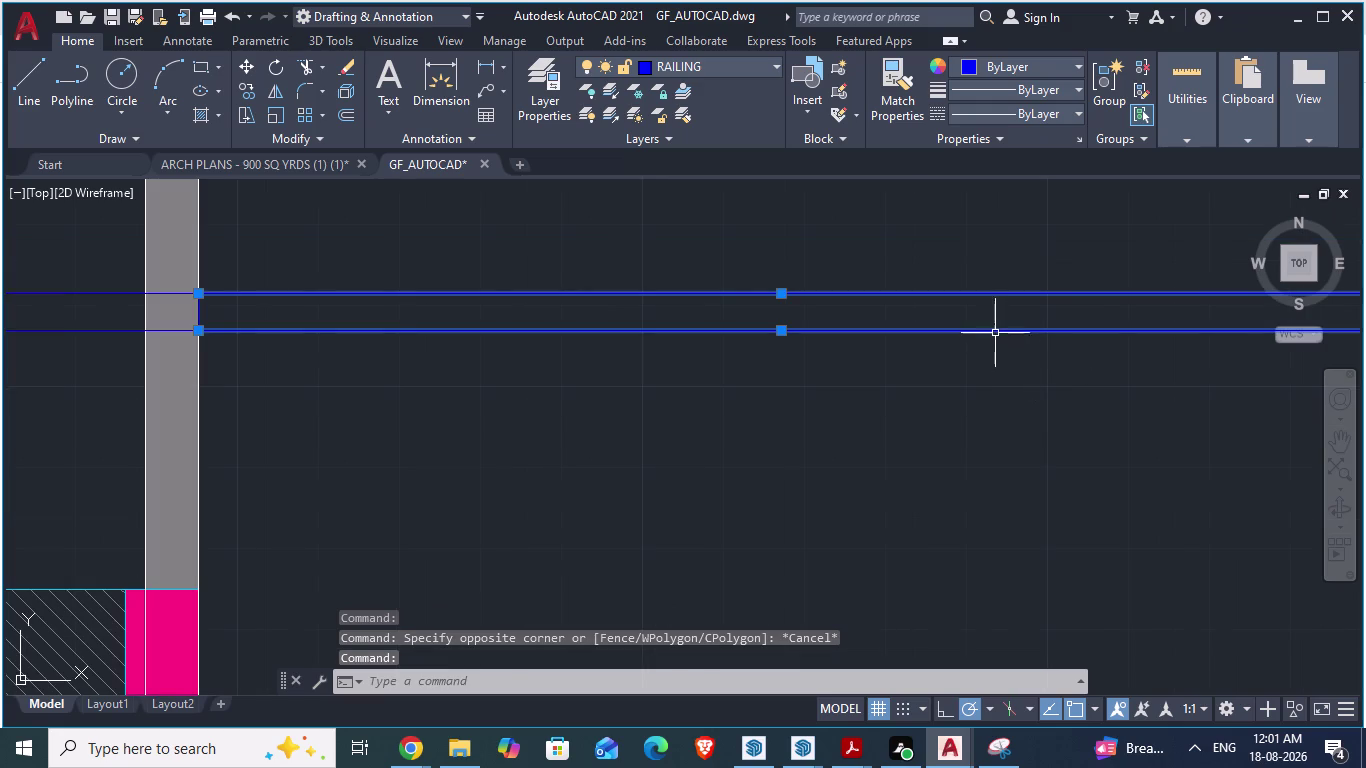
Set the selected railing lines' colour to Magenta in the Properties palette.
right_click(995, 331)
click(1047, 684)
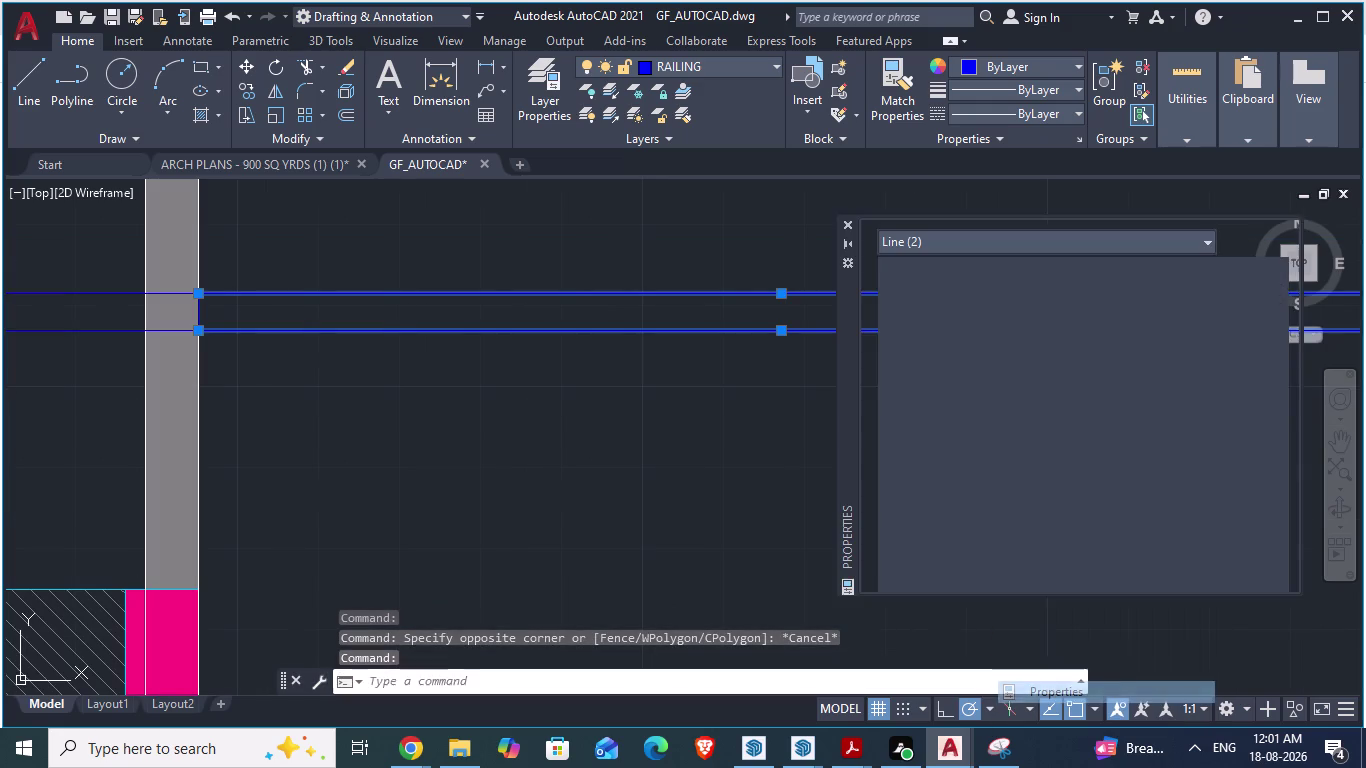
click(1089, 287)
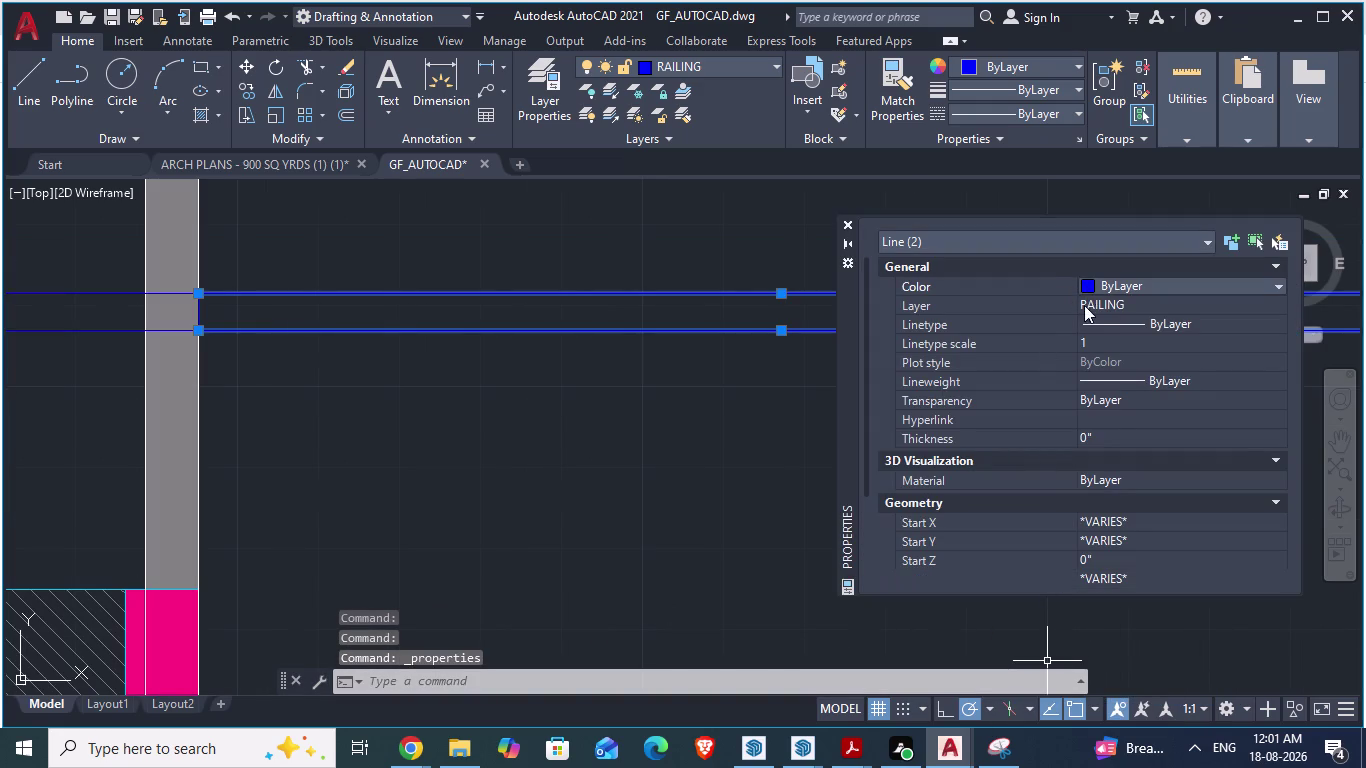
click(1092, 281)
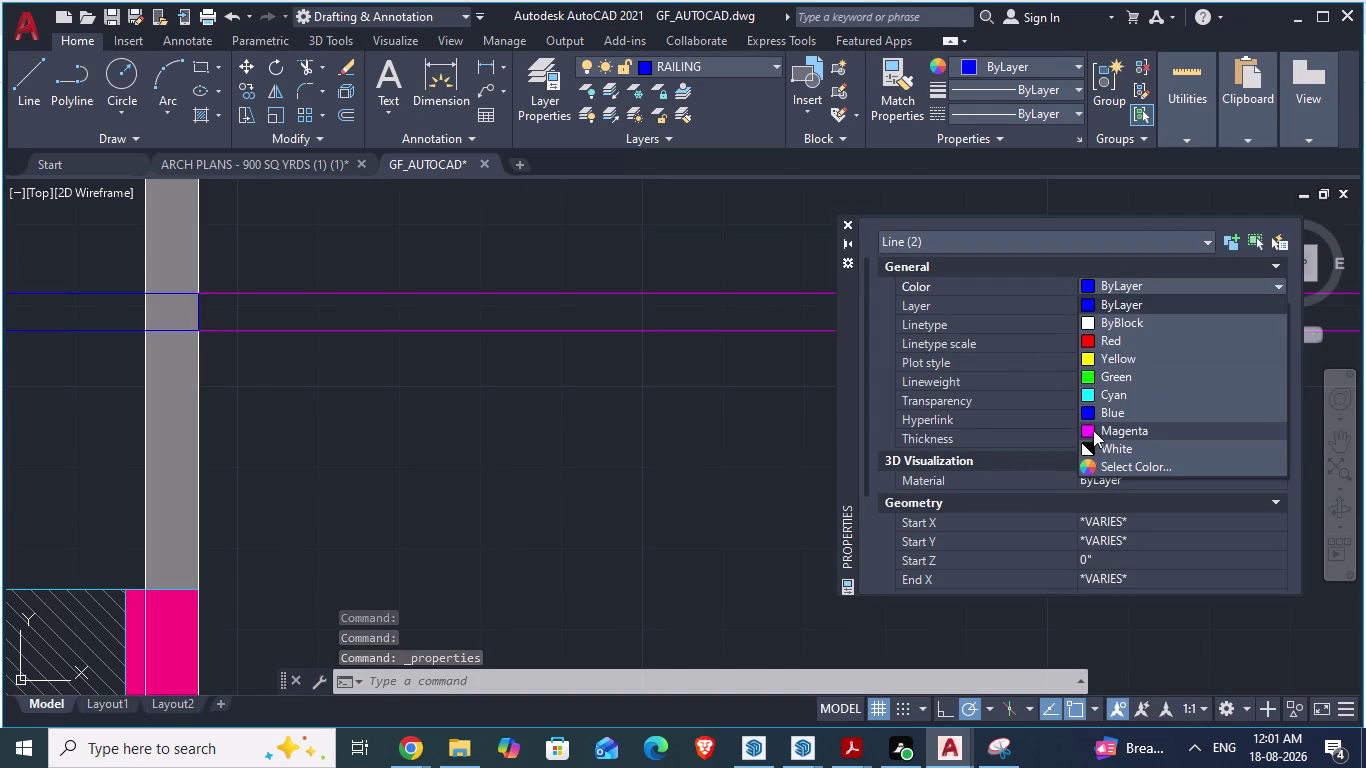
click(1093, 430)
Close the Properties palette, clear the selection, and save the drawing.
click(845, 221)
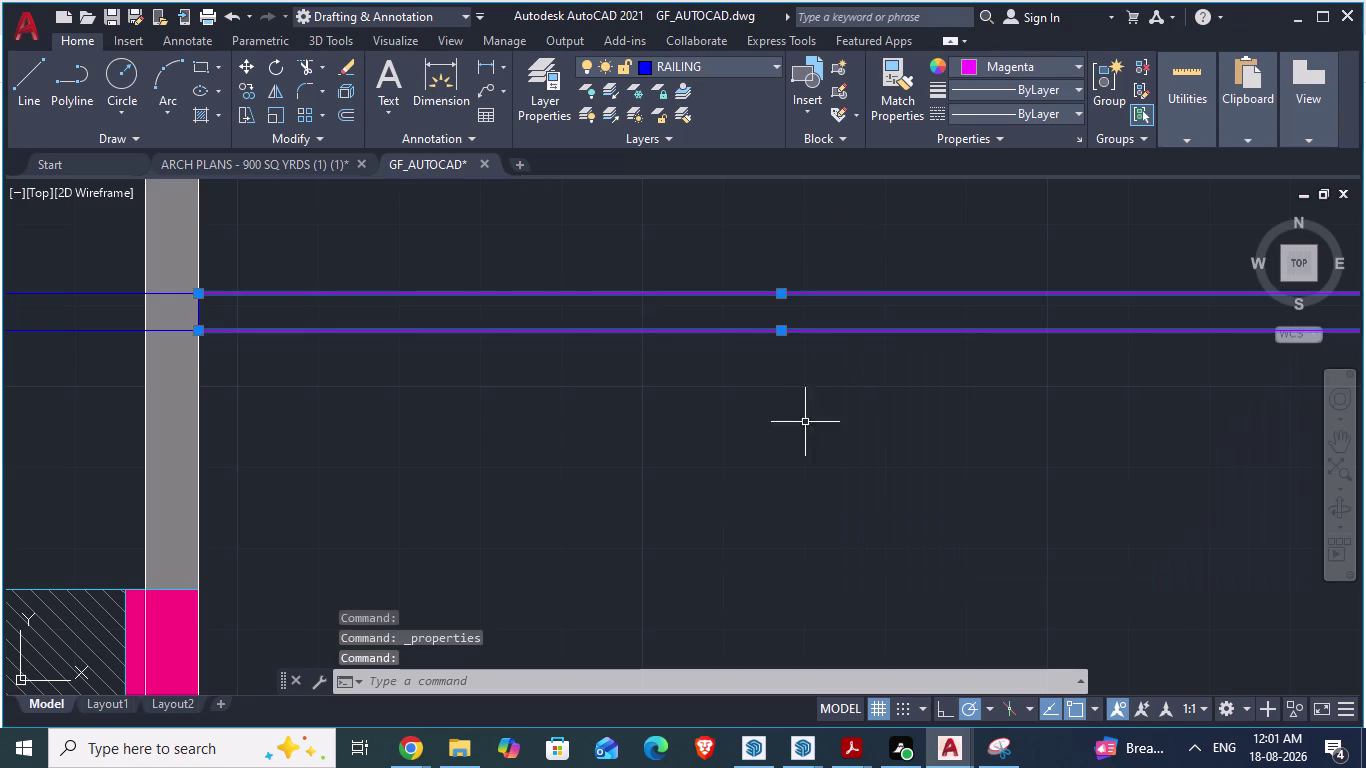
key(Escape)
scroll(down, 3)
scroll(down, 3)
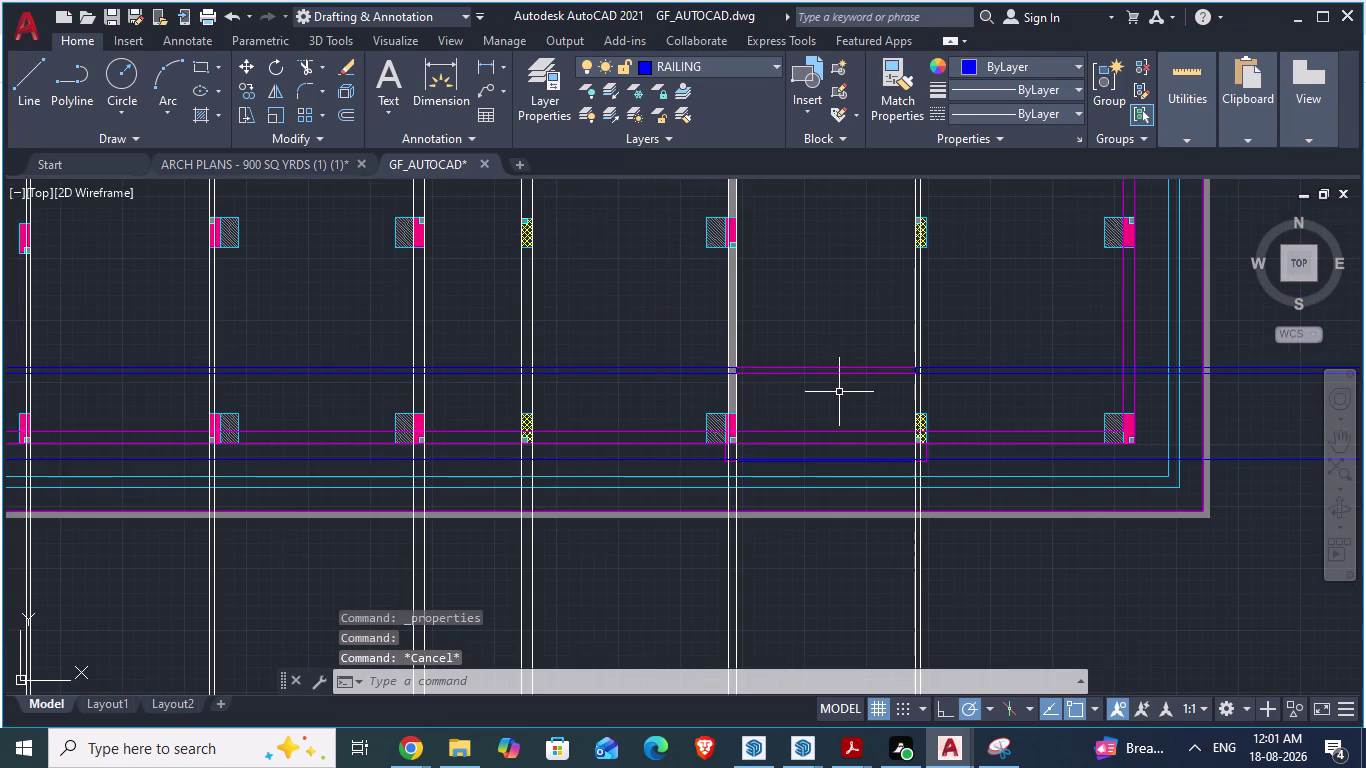
key(ctrl+s)
Zoom around to inspect the balcony, railing and column areas.
scroll(up, 3)
scroll(down, 3)
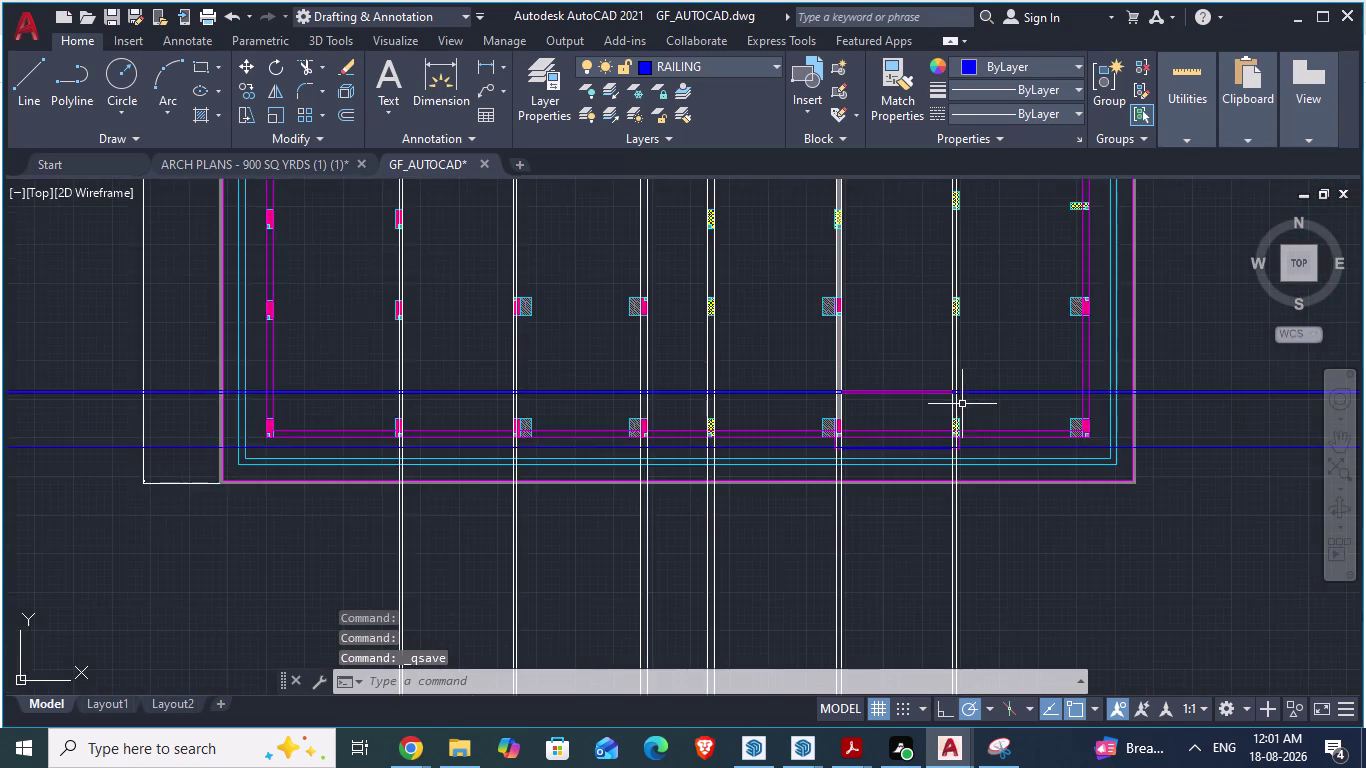
scroll(down, 3)
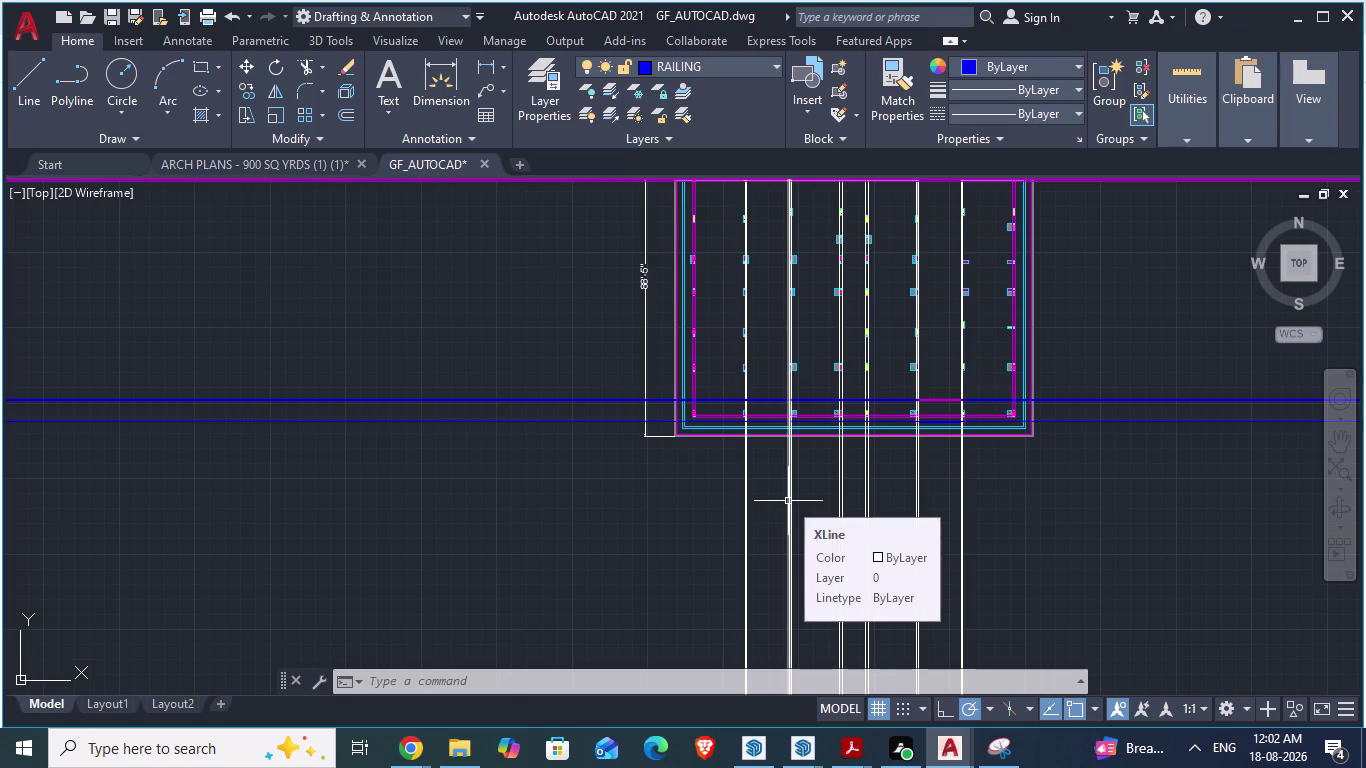
scroll(up, 3)
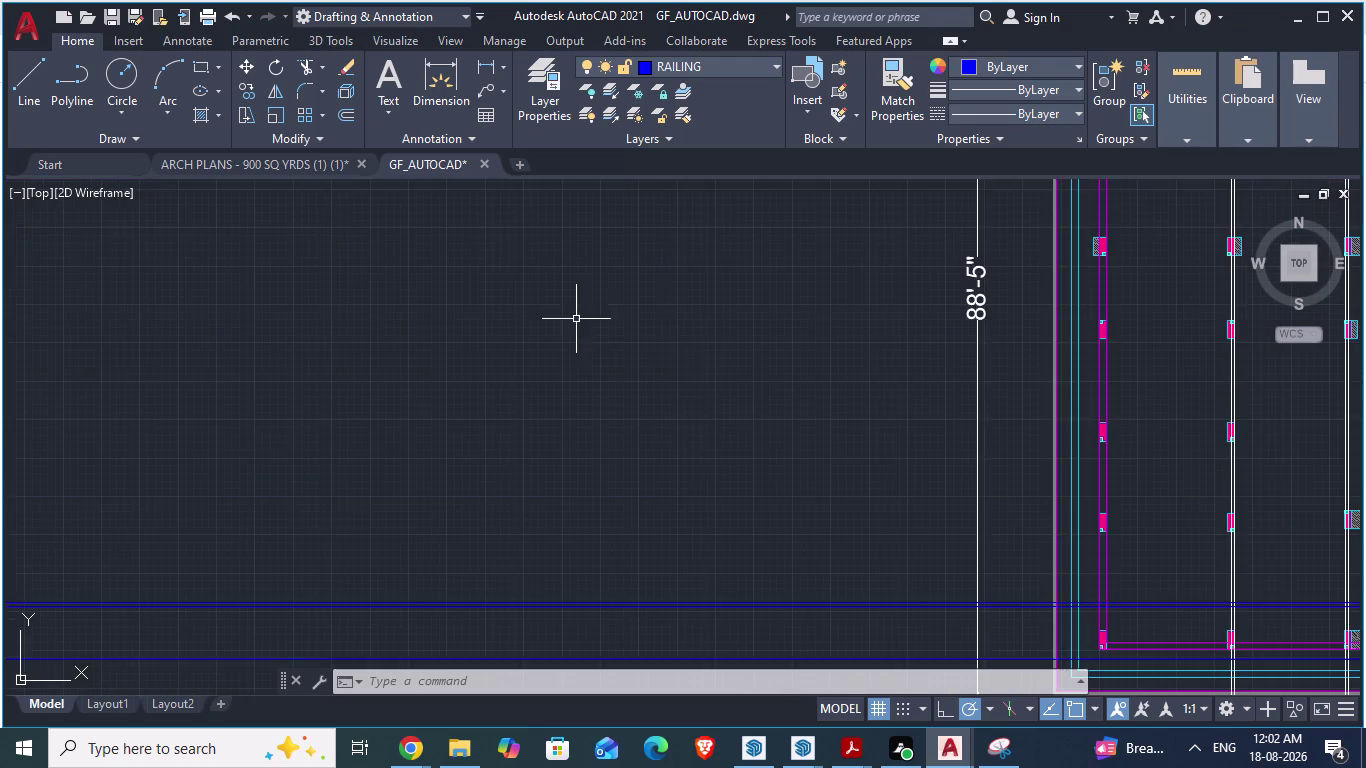
scroll(down, 3)
scroll(up, 3)
scroll(up, 3)
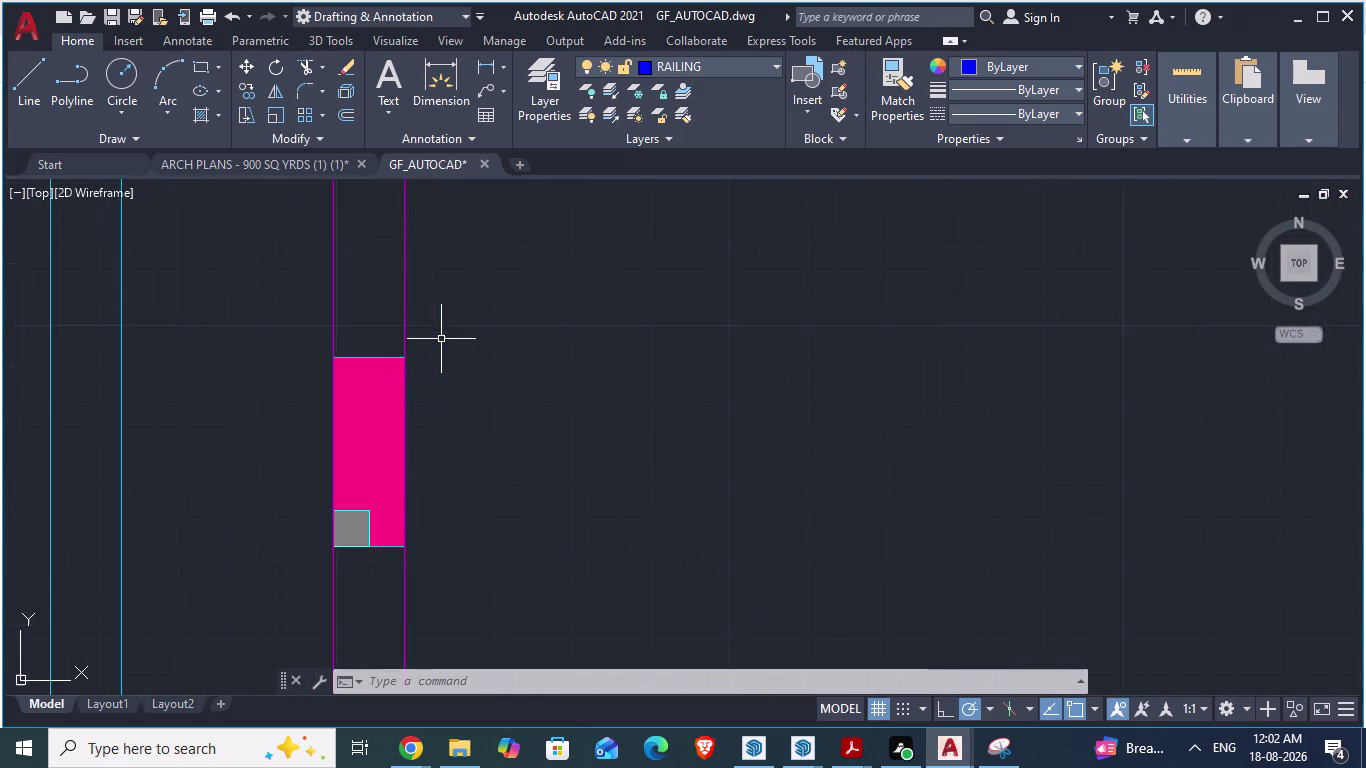
scroll(down, 3)
scroll(down, 3)
scroll(up, 3)
scroll(up, 3)
scroll(down, 3)
scroll(down, 3)
scroll(up, 3)
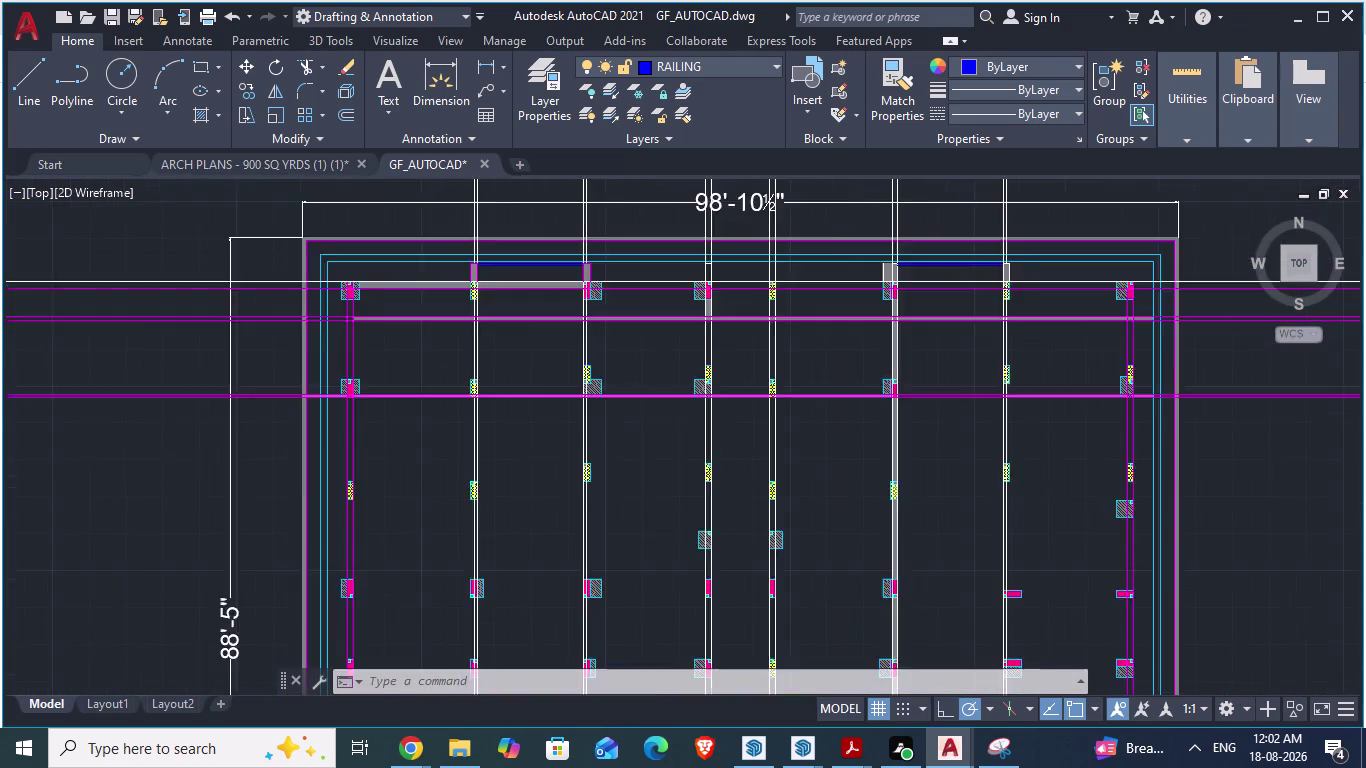
scroll(up, 3)
scroll(down, 3)
scroll(up, 3)
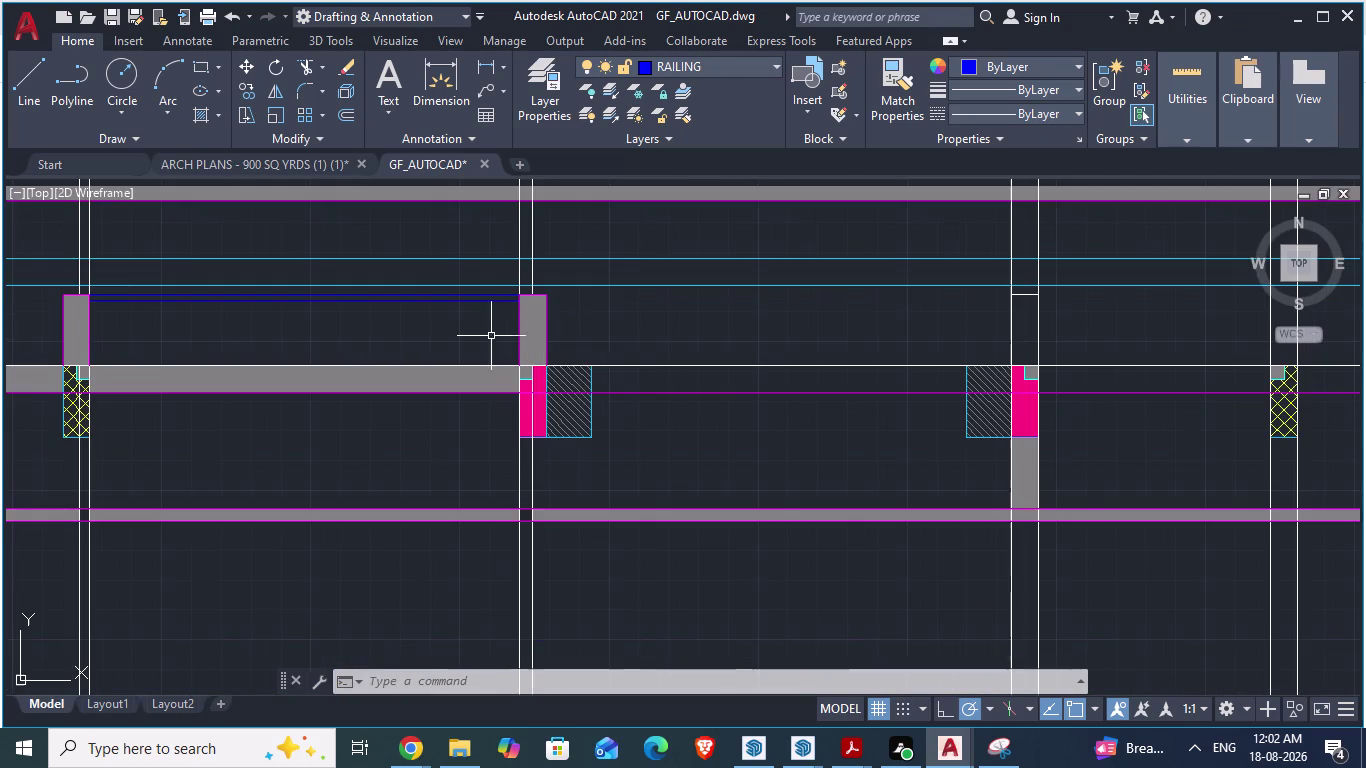
scroll(down, 3)
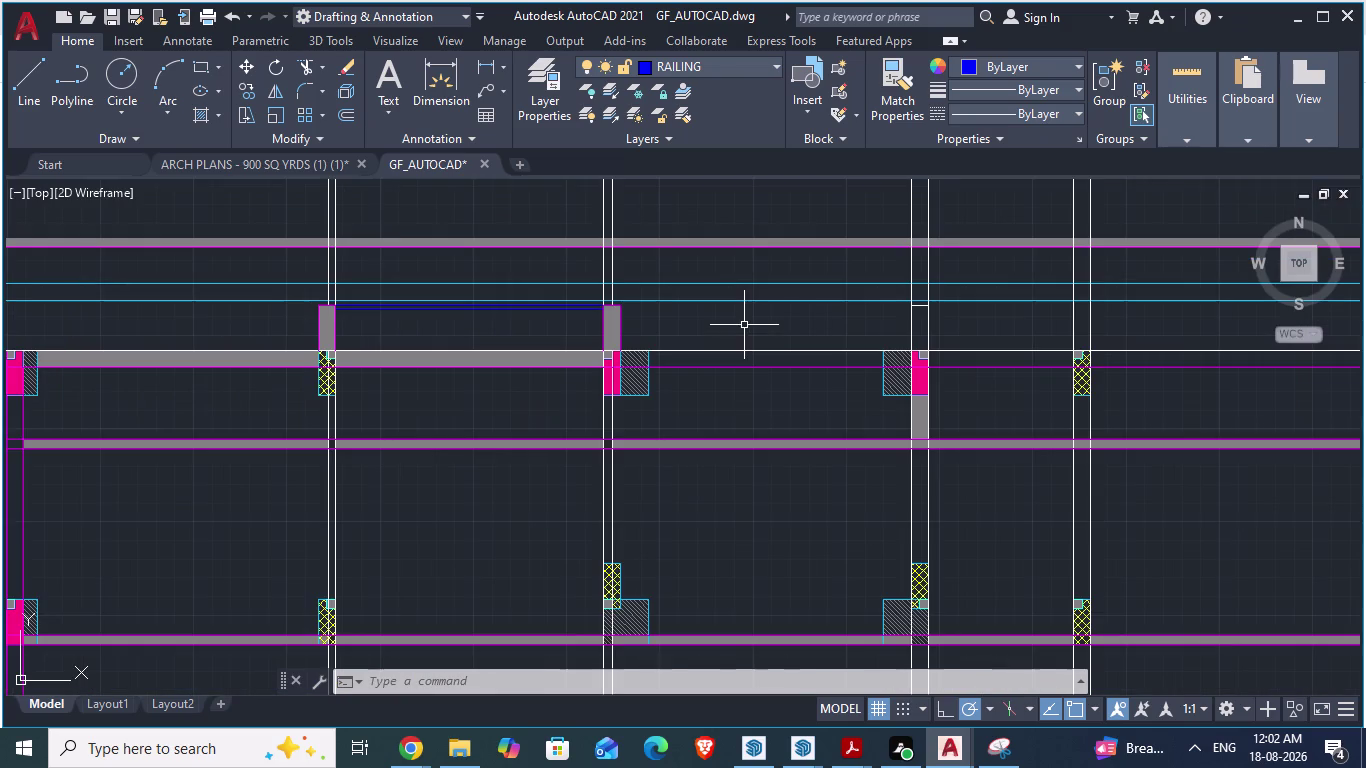
scroll(up, 3)
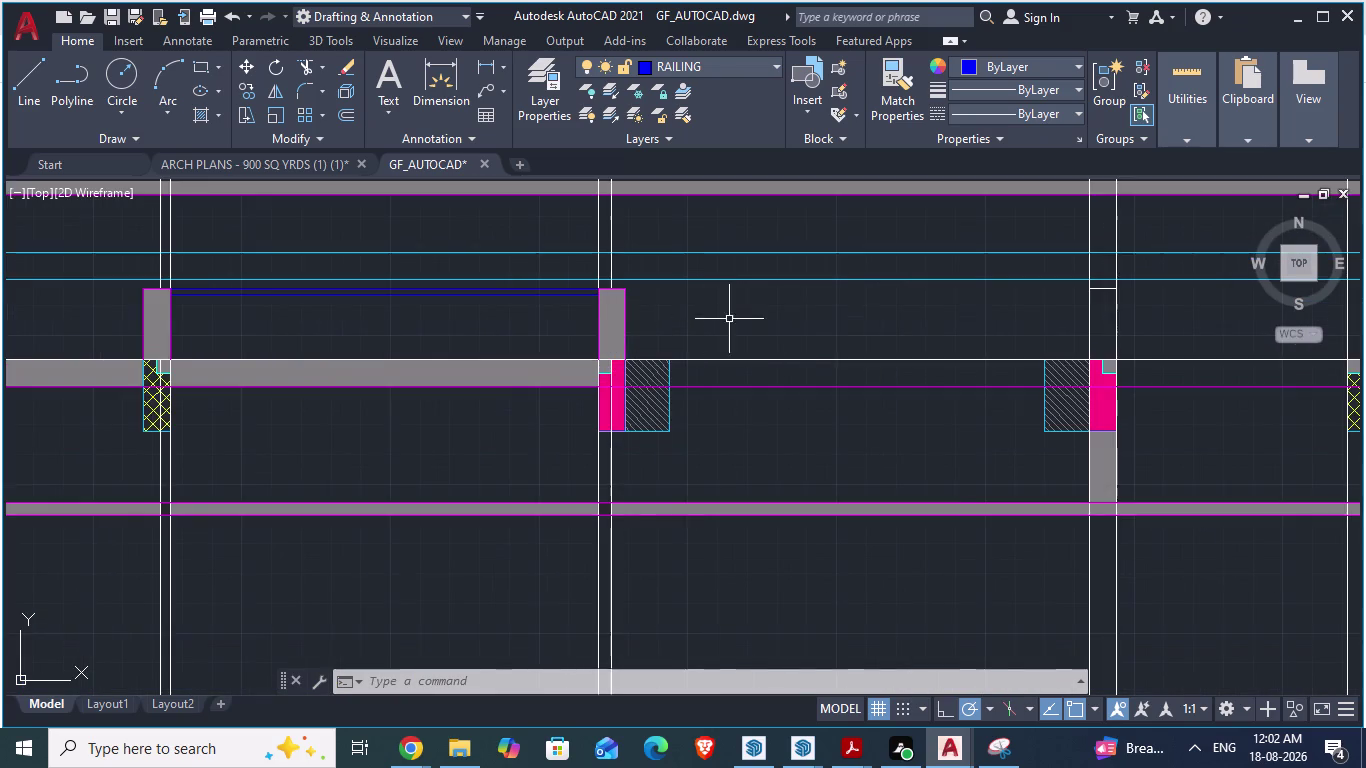
scroll(down, 3)
scroll(down, 3)
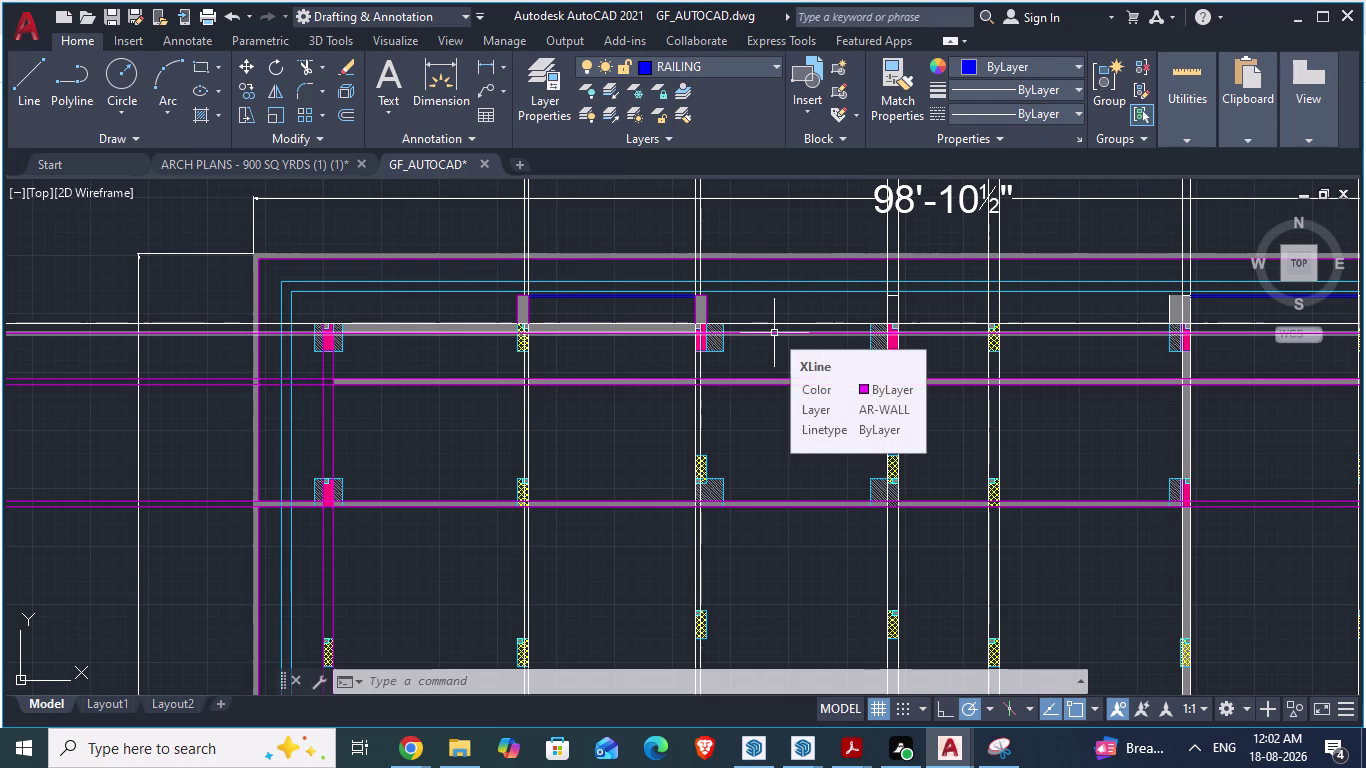
Erase the magenta AR-WALL construction lines across the balcony walls, then start LINE.
click(780, 335)
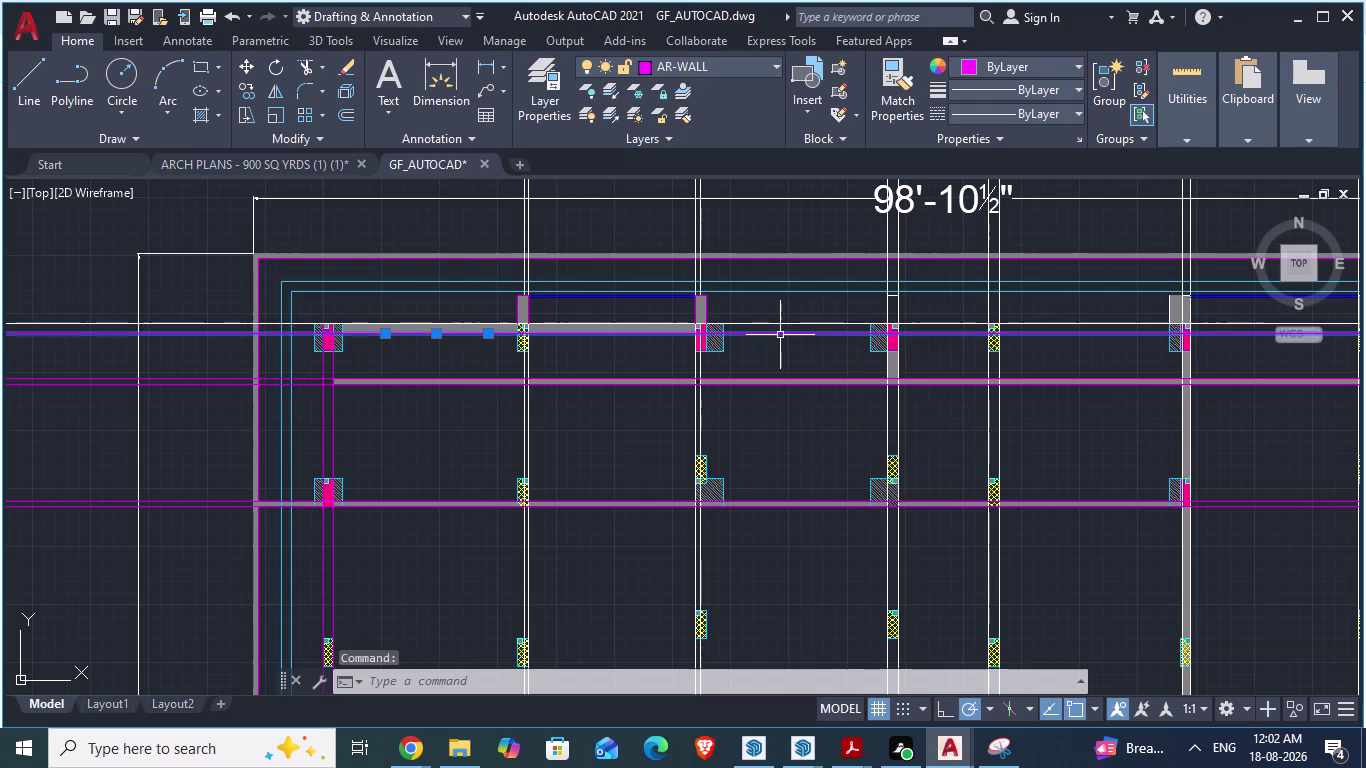
key(Delete)
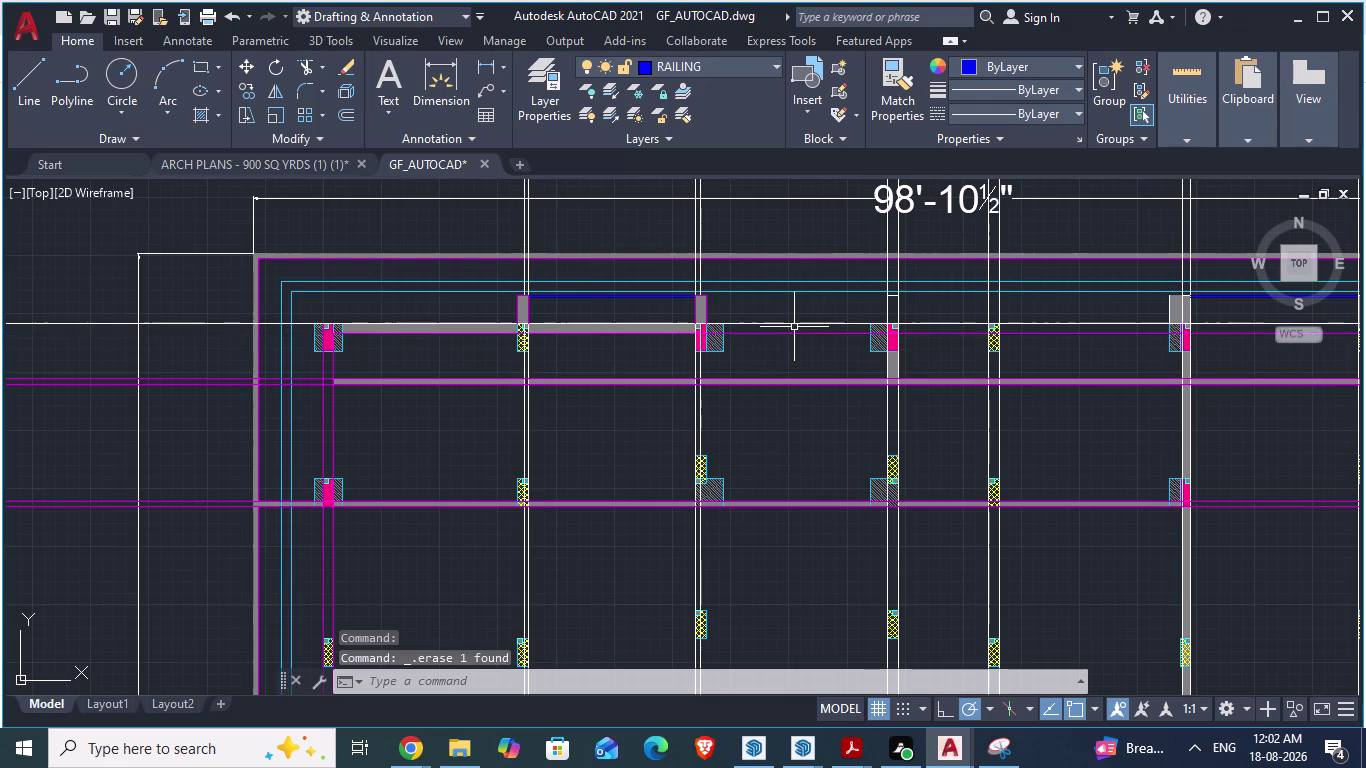
click(794, 324)
key(Delete)
scroll(down, 3)
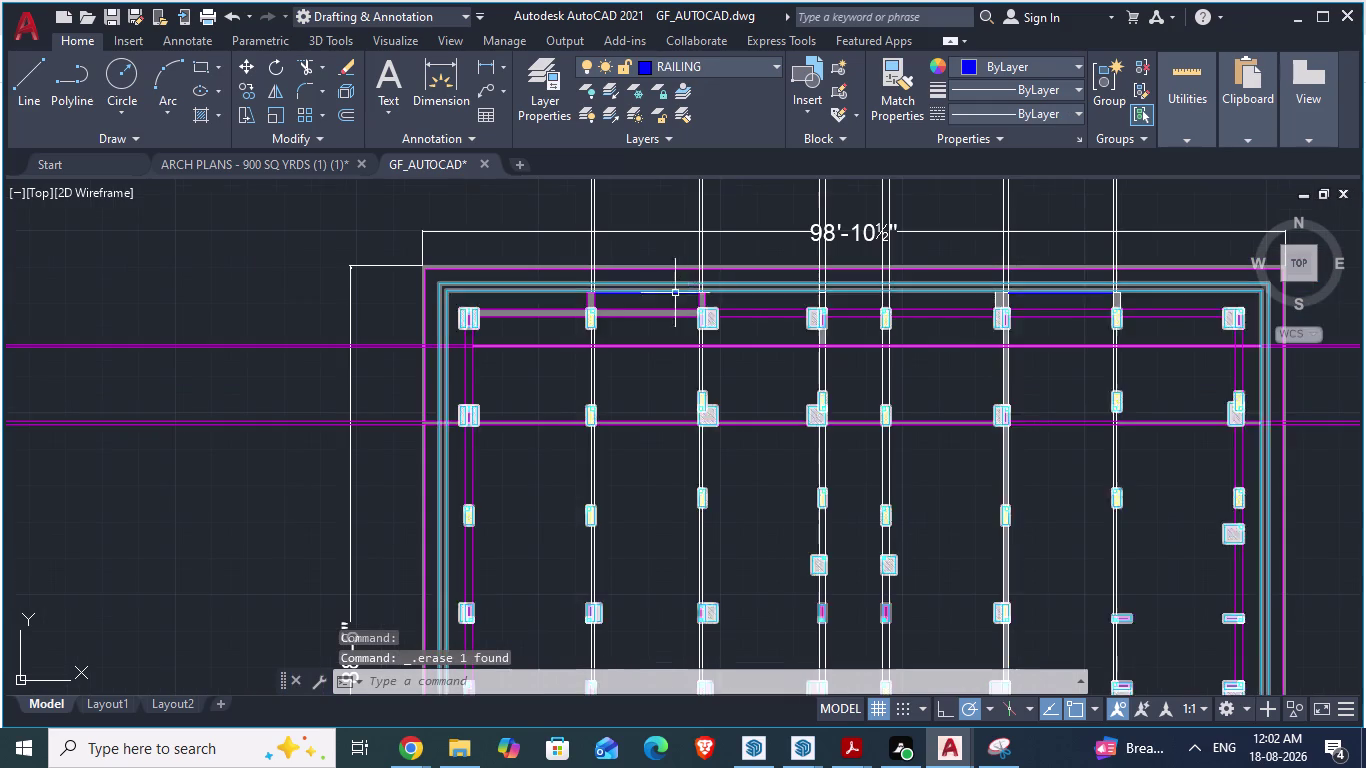
scroll(up, 3)
click(750, 311)
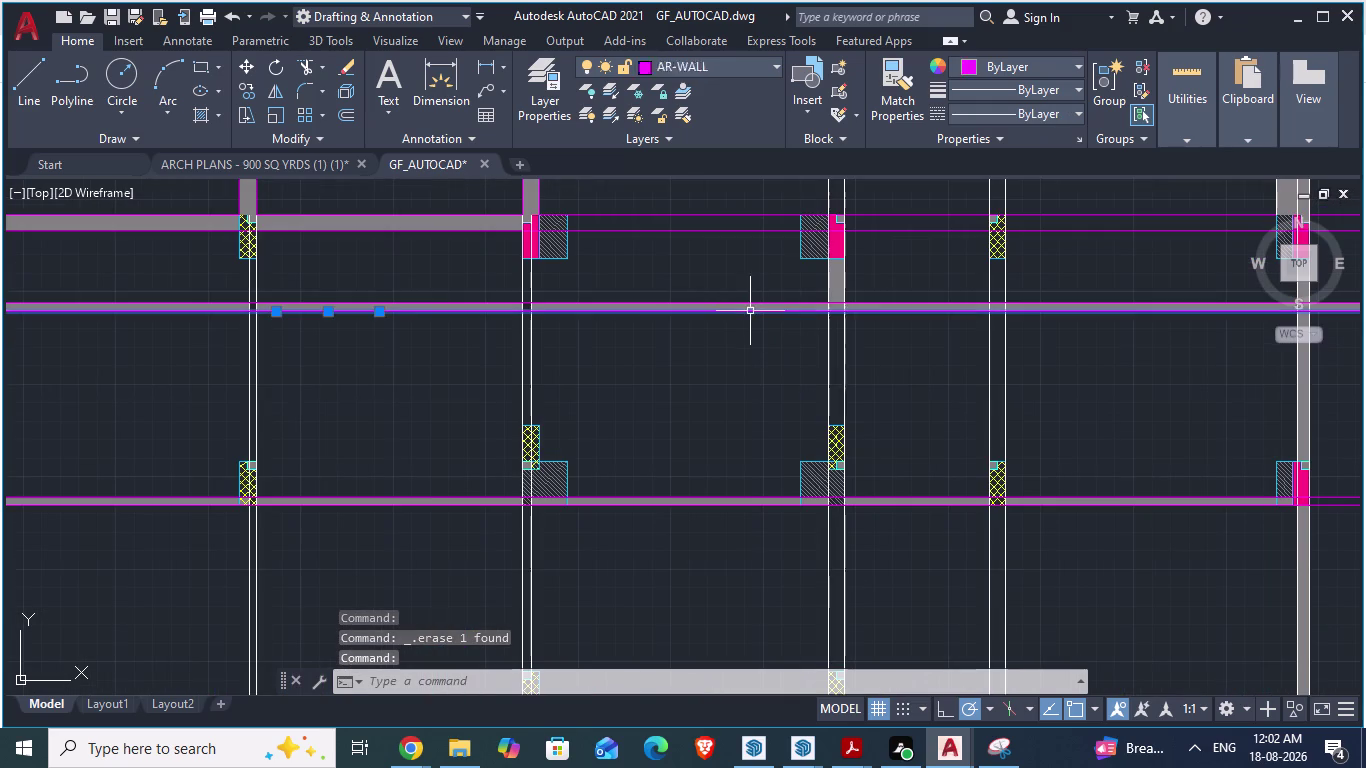
key(Delete)
scroll(down, 3)
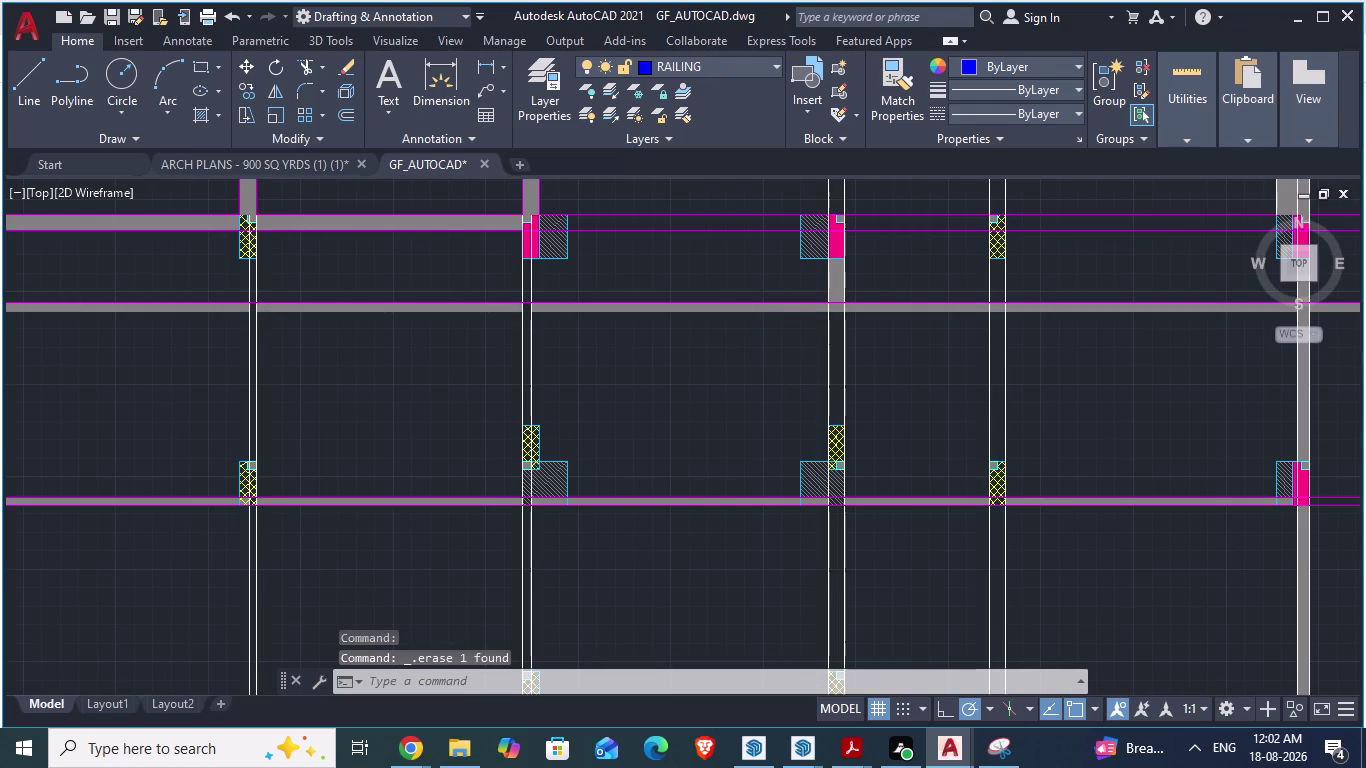
scroll(up, 3)
key(l)
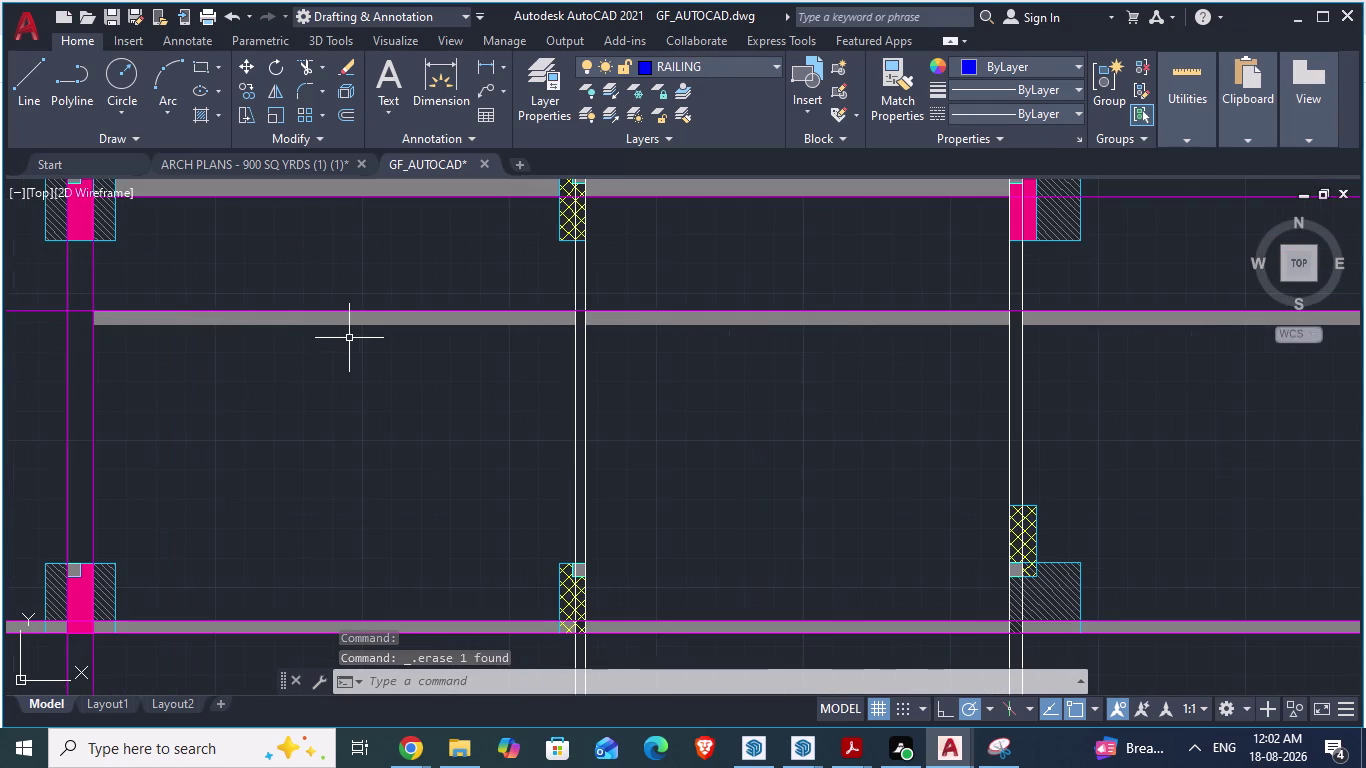
key(Return)
scroll(up, 3)
scroll(down, 3)
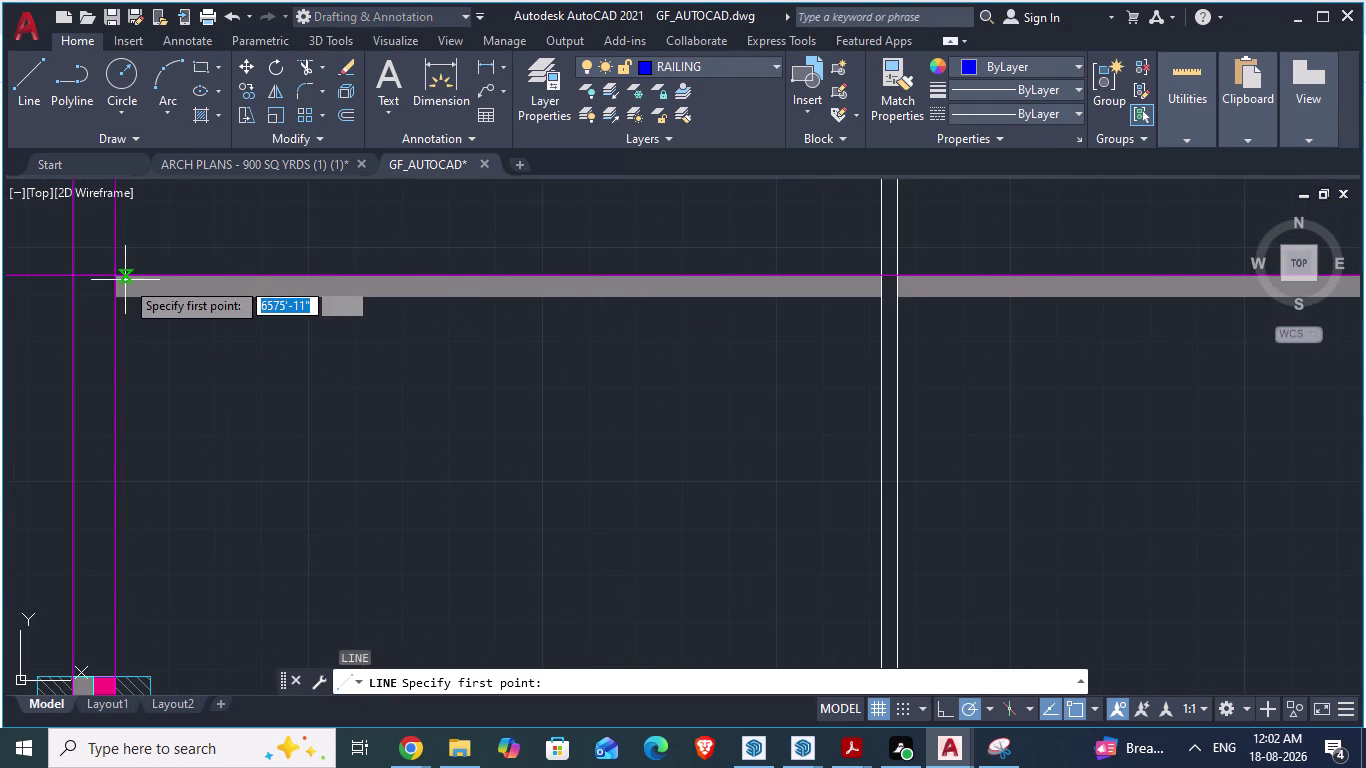
scroll(up, 3)
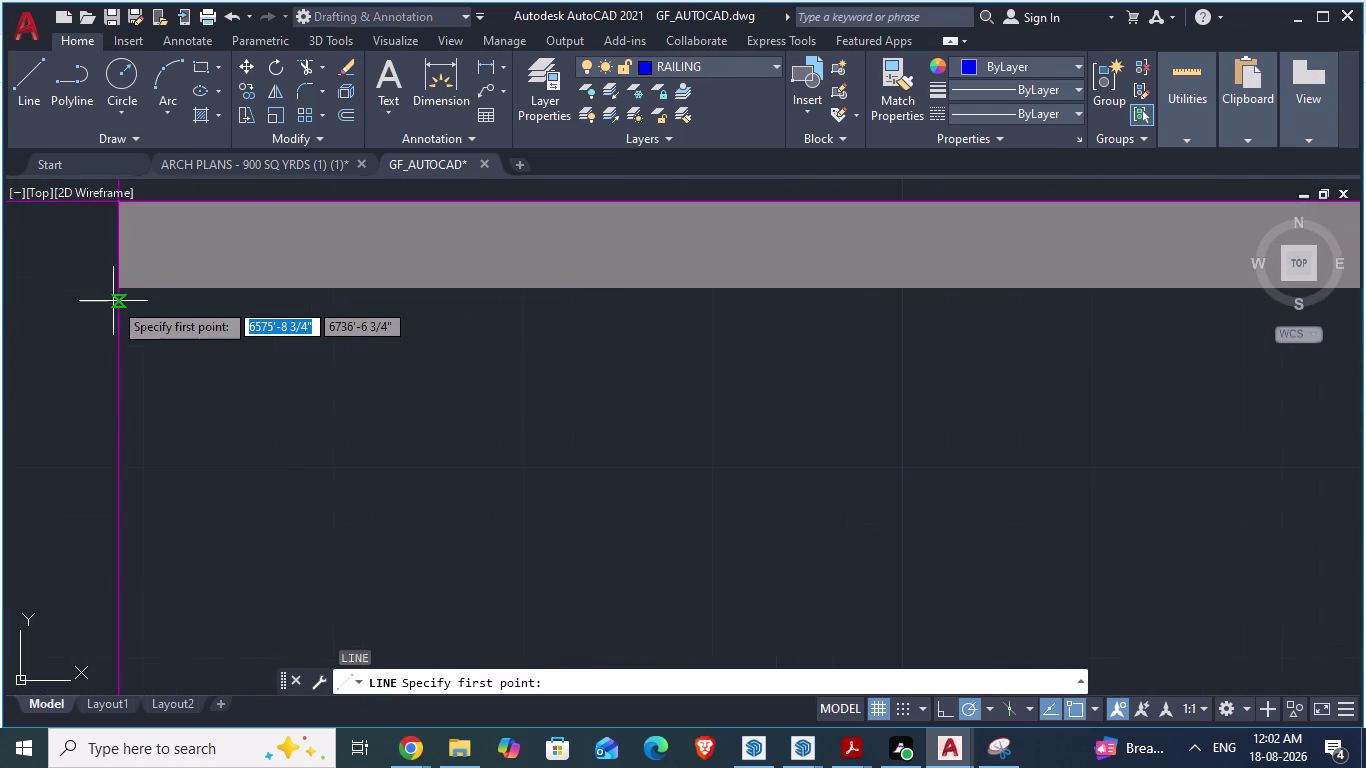
click(119, 289)
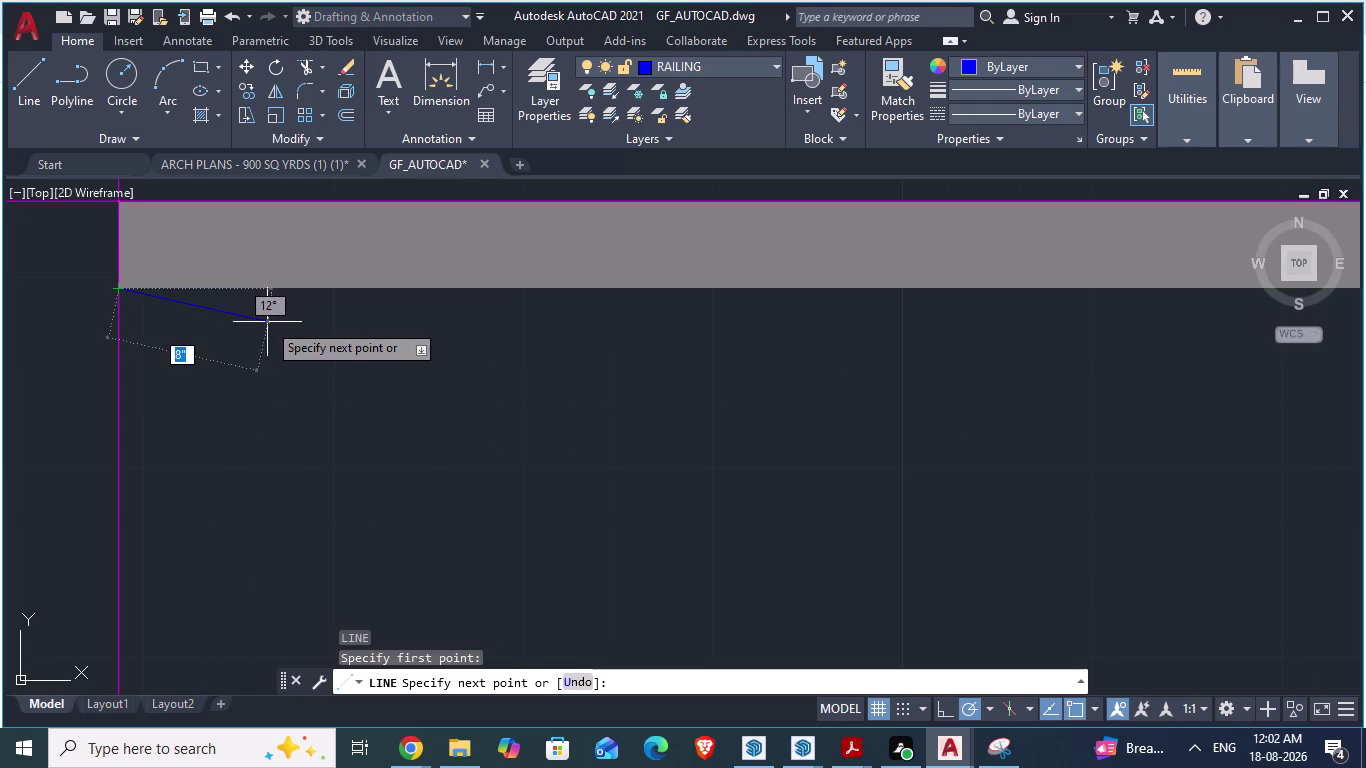
scroll(down, 3)
scroll(down, 3)
scroll(down, 3)
scroll(up, 3)
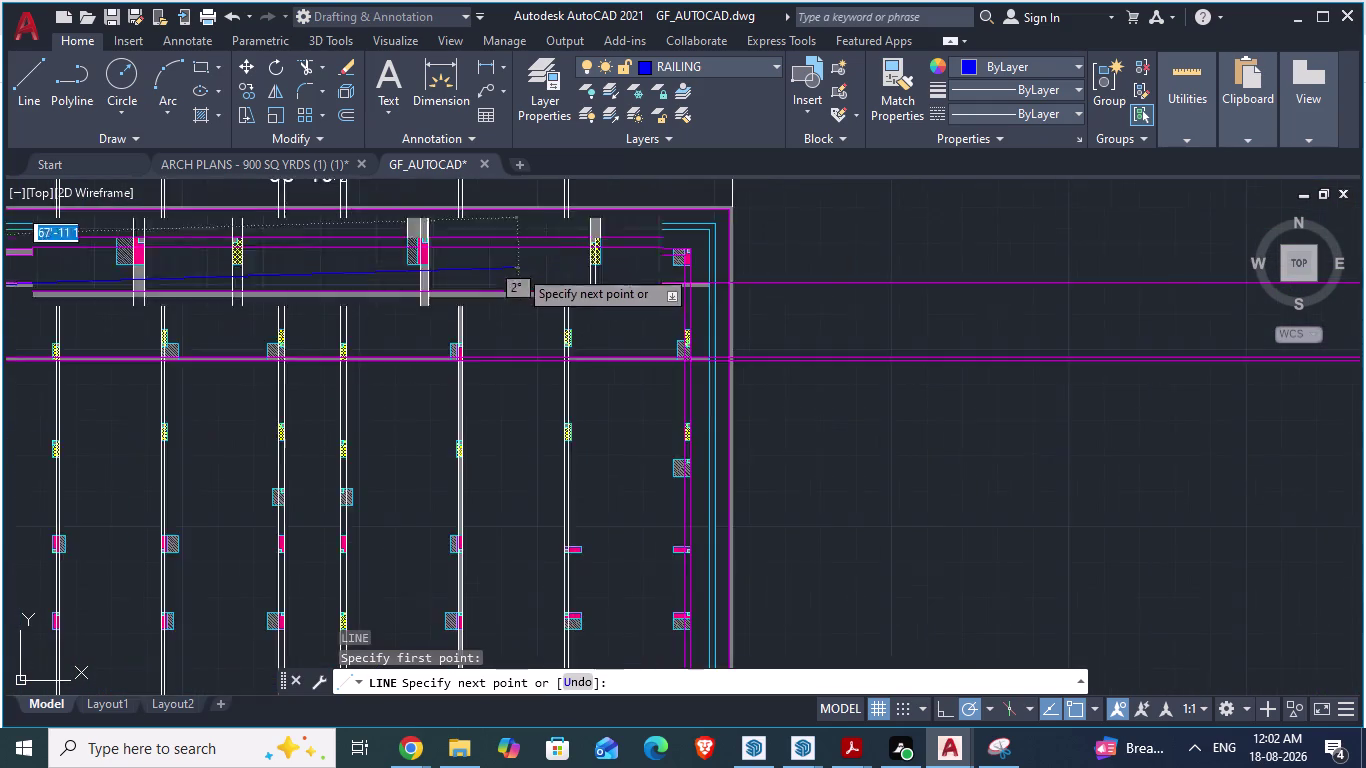
scroll(up, 3)
scroll(up, 3)
scroll(down, 3)
scroll(up, 3)
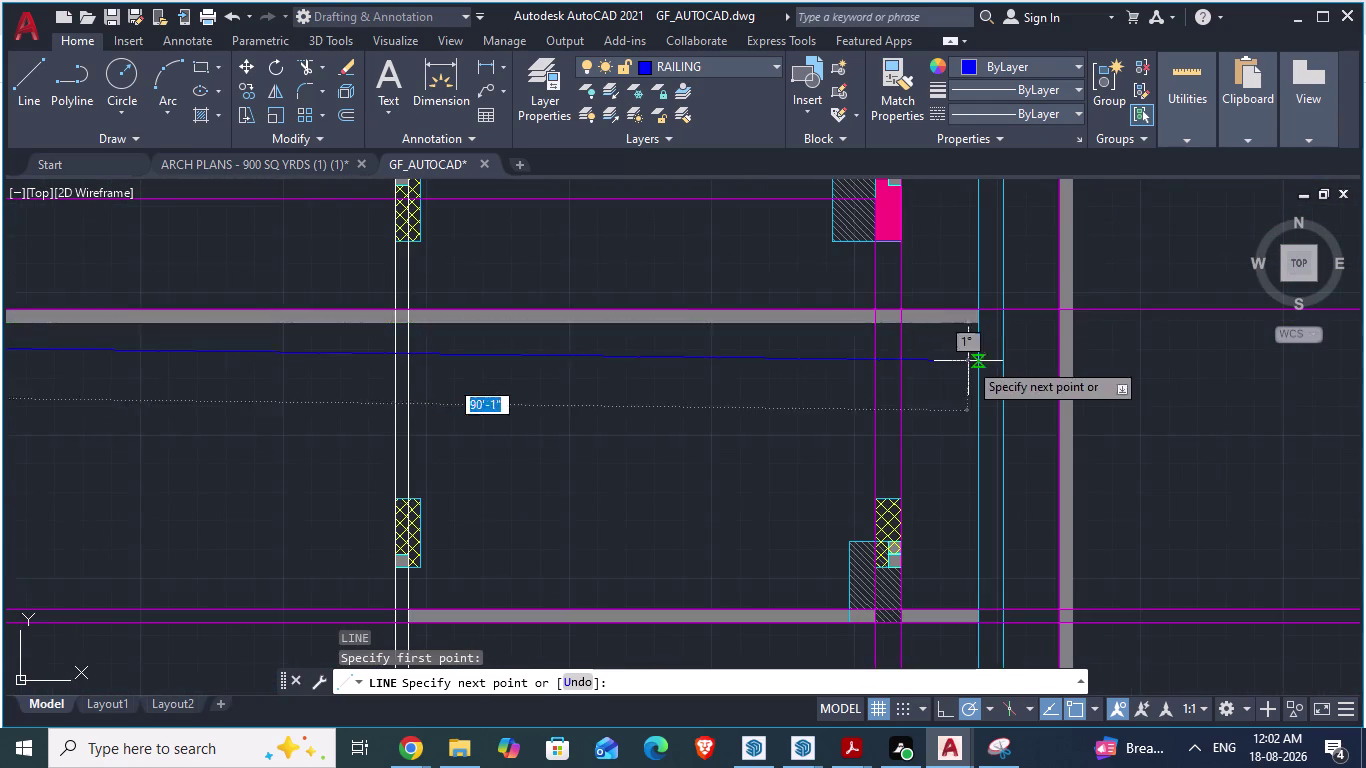
scroll(up, 3)
click(993, 271)
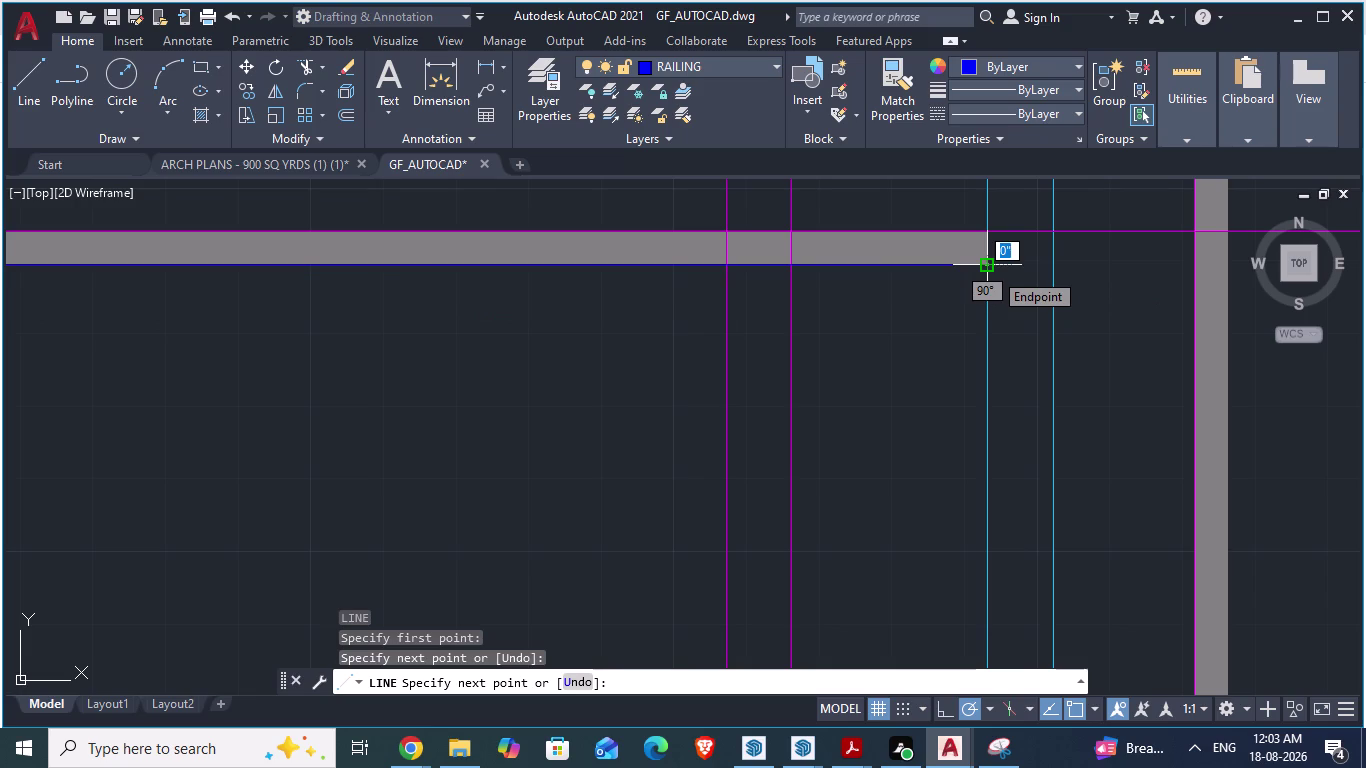
key(Escape)
key(ctrl+z)
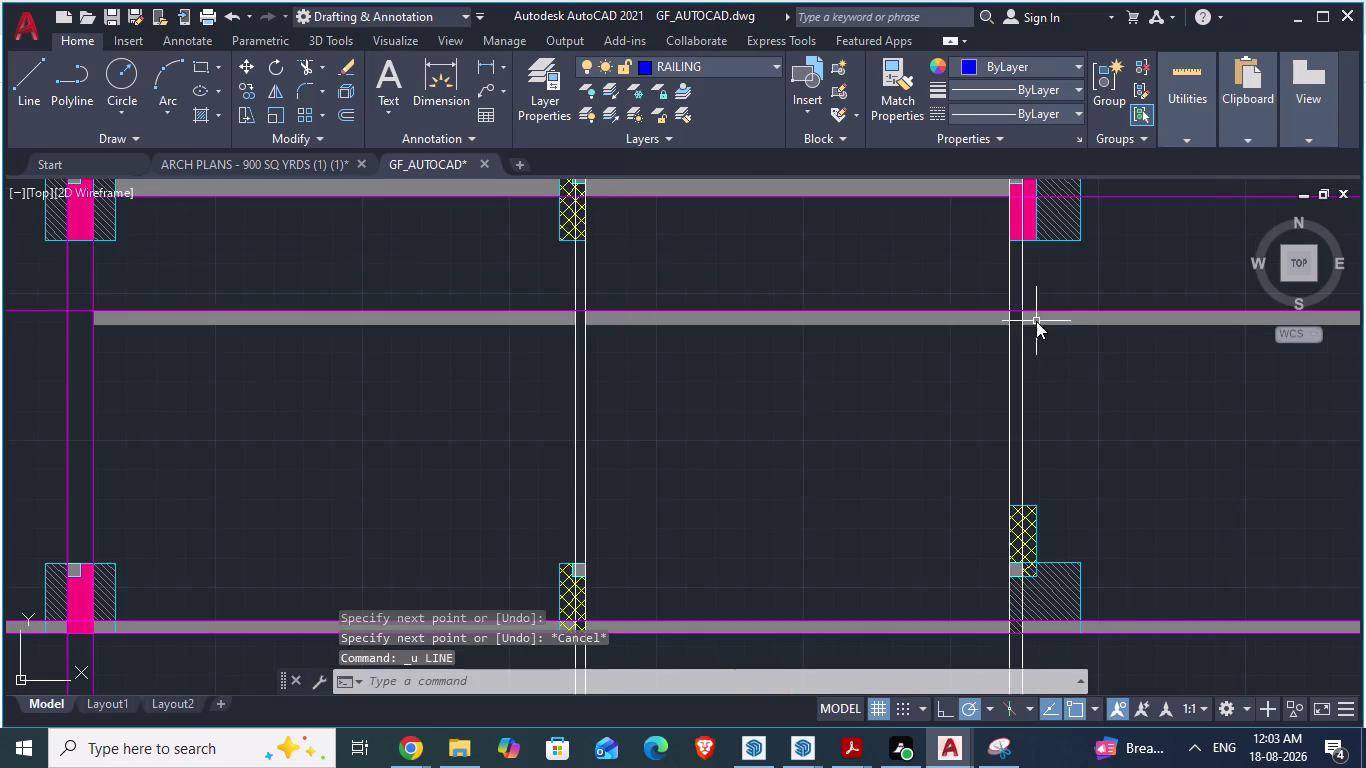
click(717, 70)
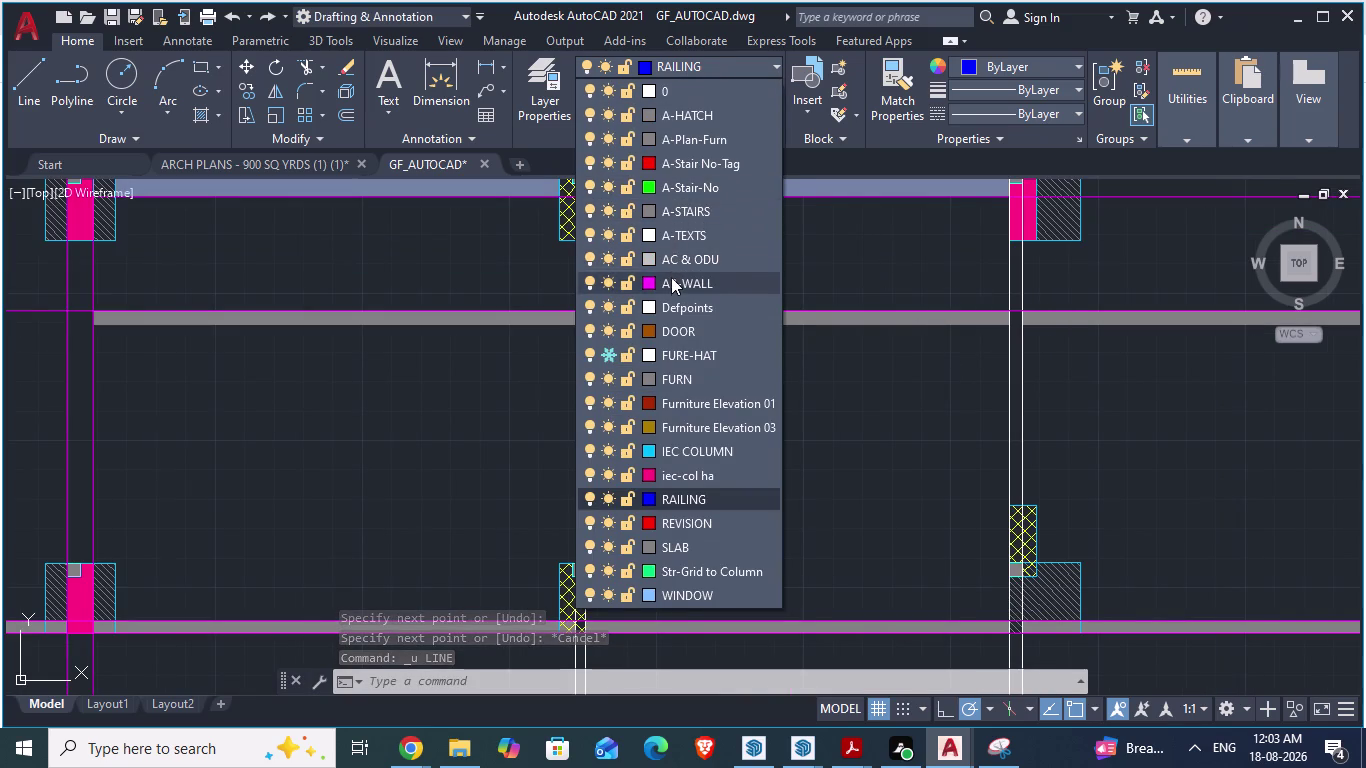
Set AR-WALL as the current layer, pan to the wall corner, and start a line.
click(671, 280)
scroll(up, 3)
scroll(down, 3)
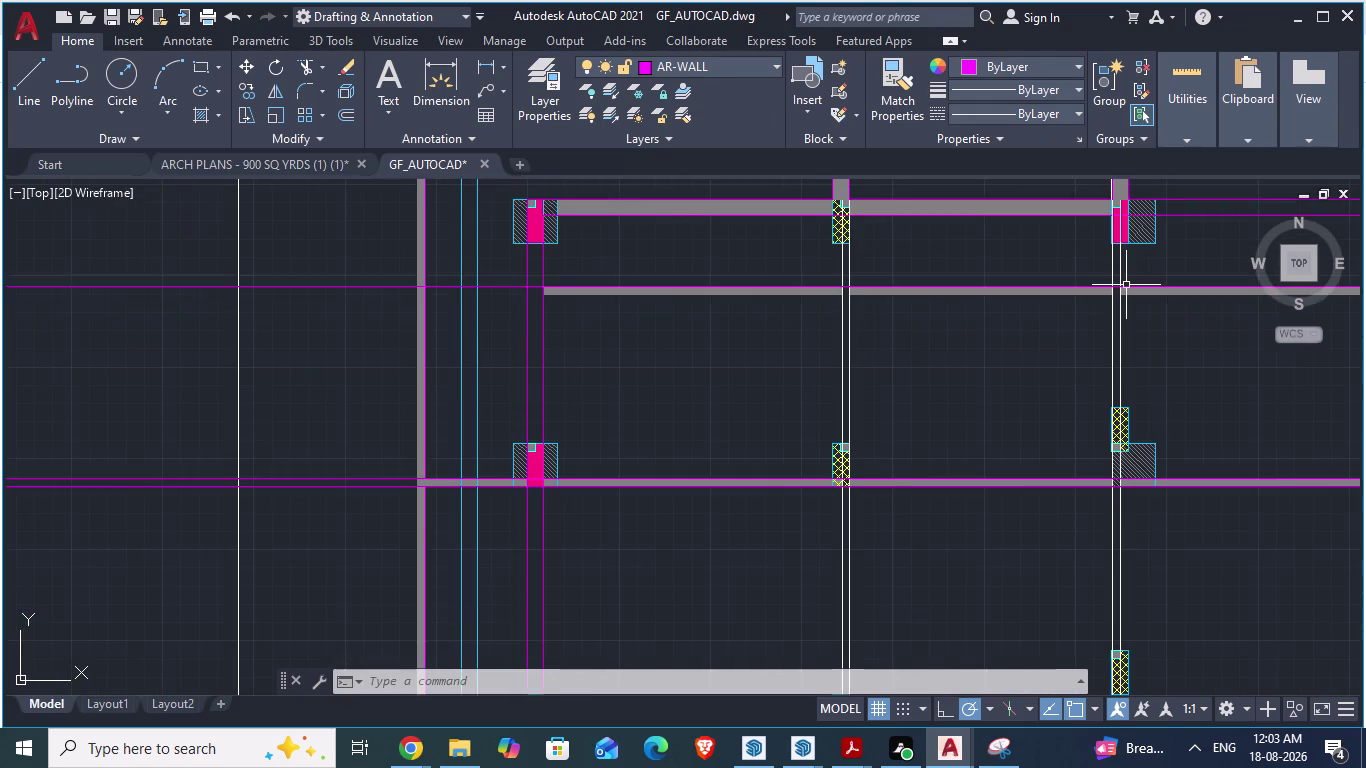
scroll(down, 3)
scroll(down, 3)
scroll(up, 3)
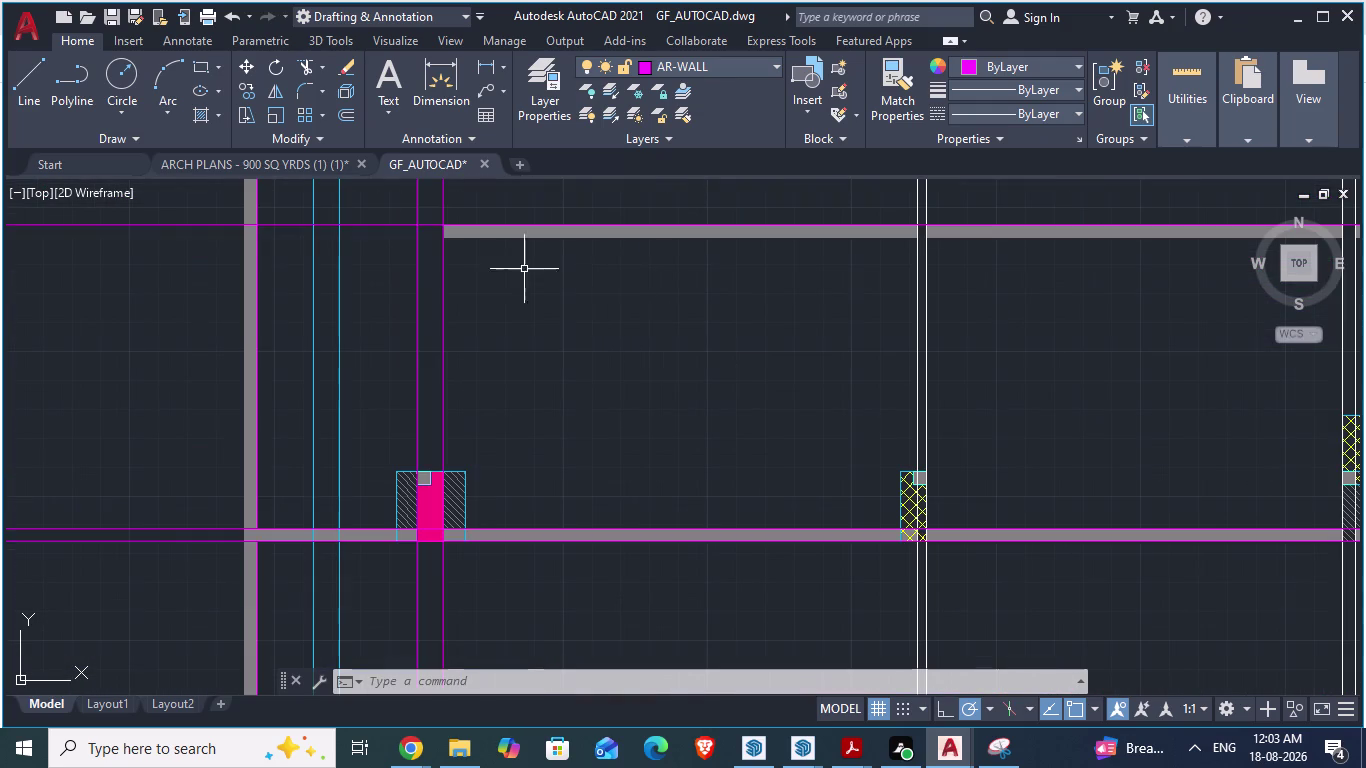
scroll(up, 3)
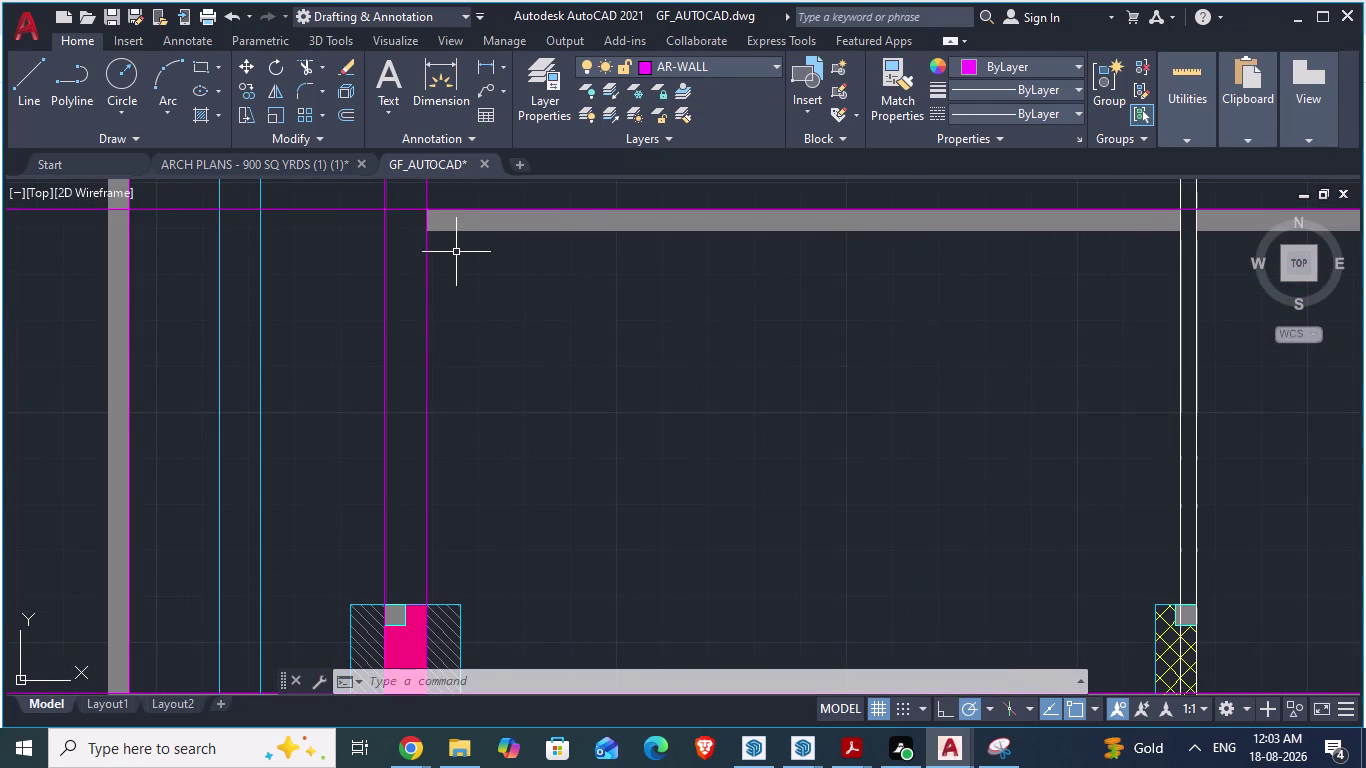
key(l)
key(Return)
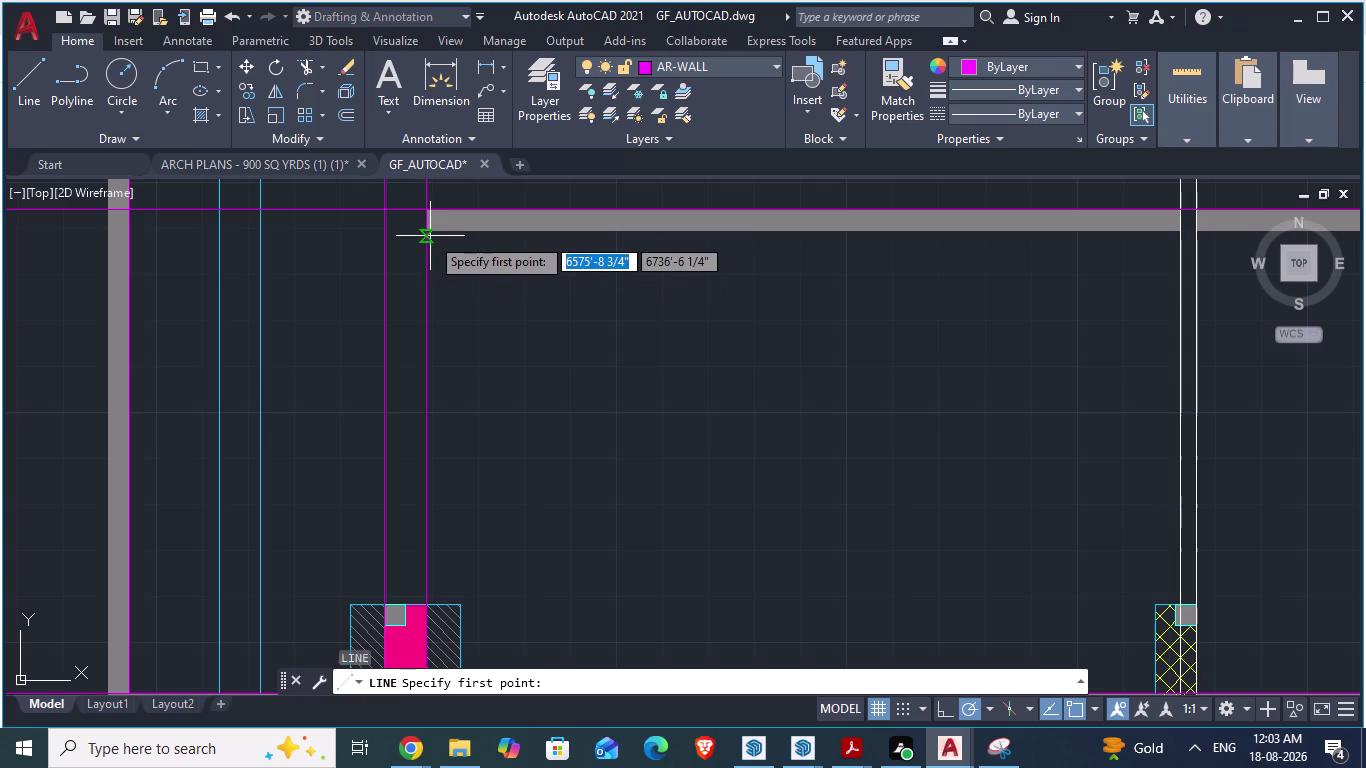
scroll(up, 3)
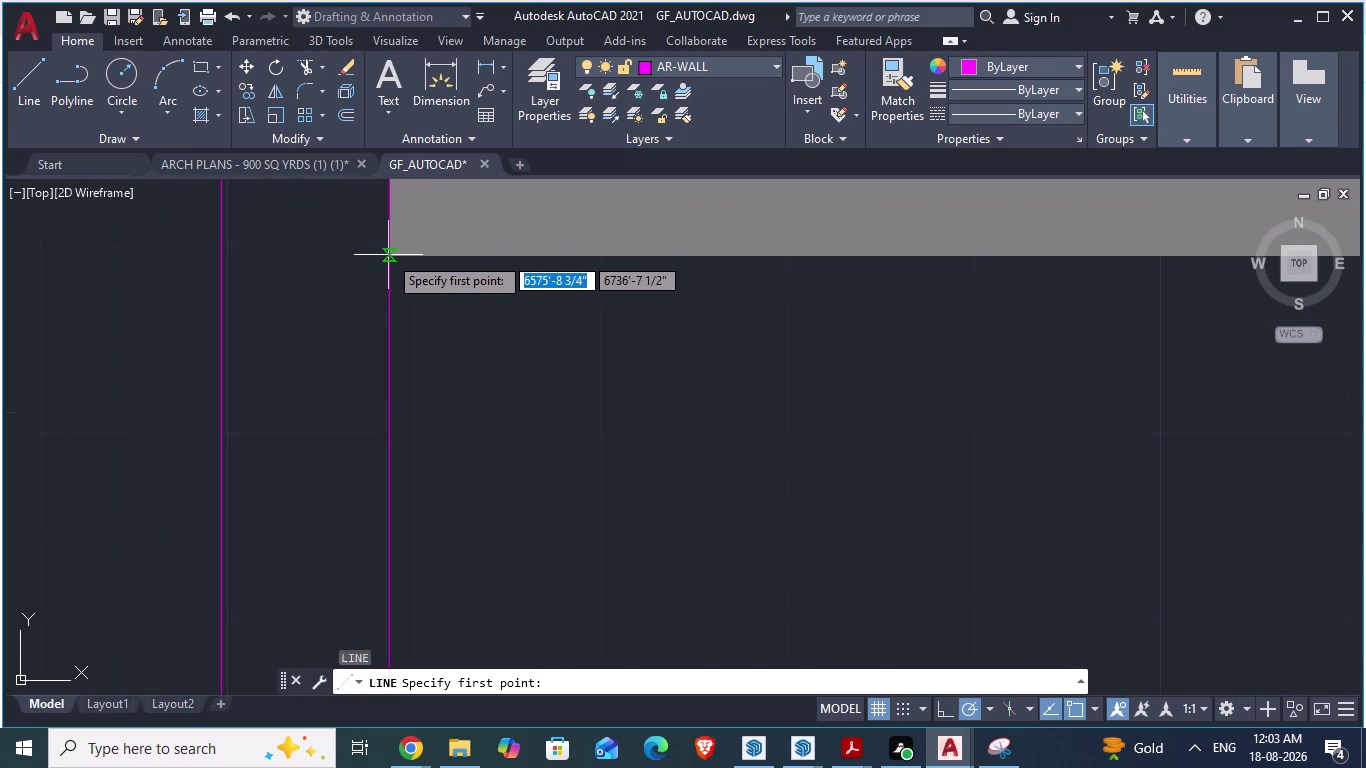
scroll(down, 3)
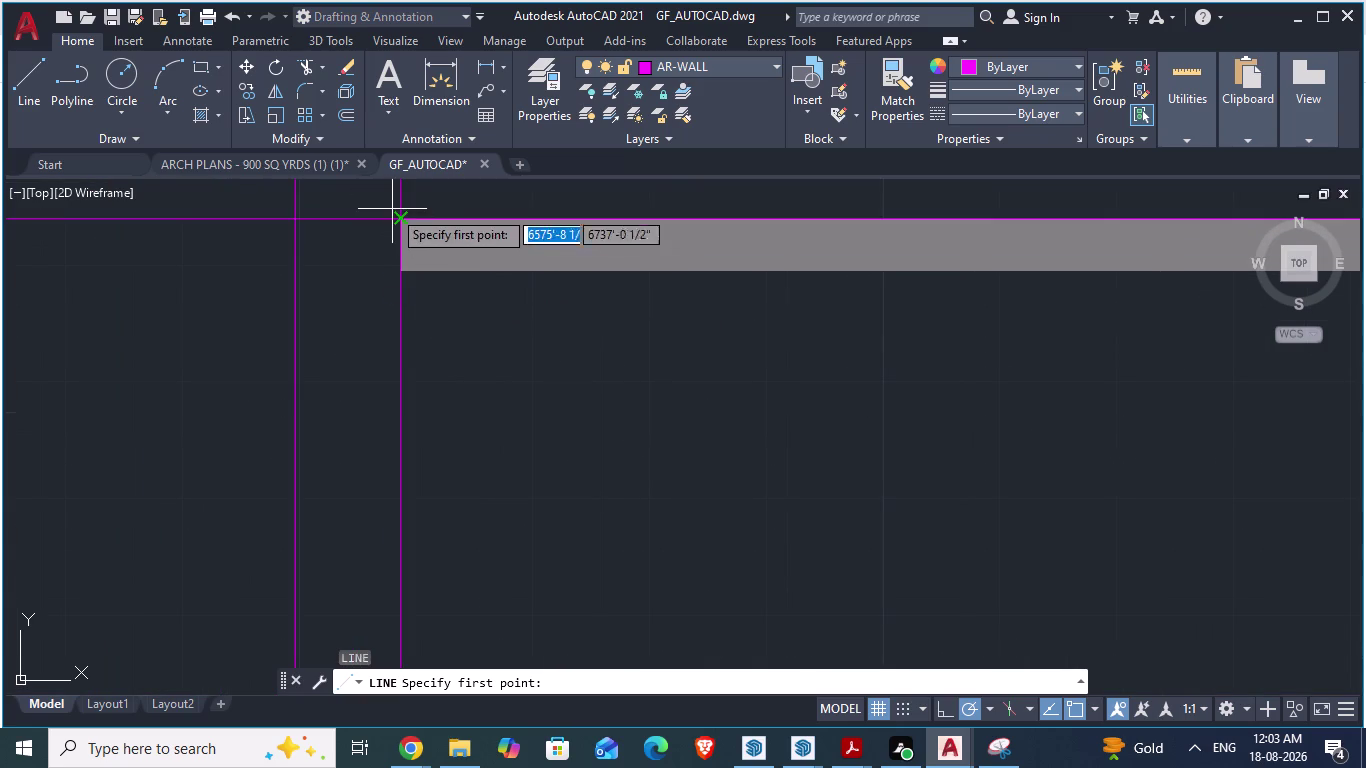